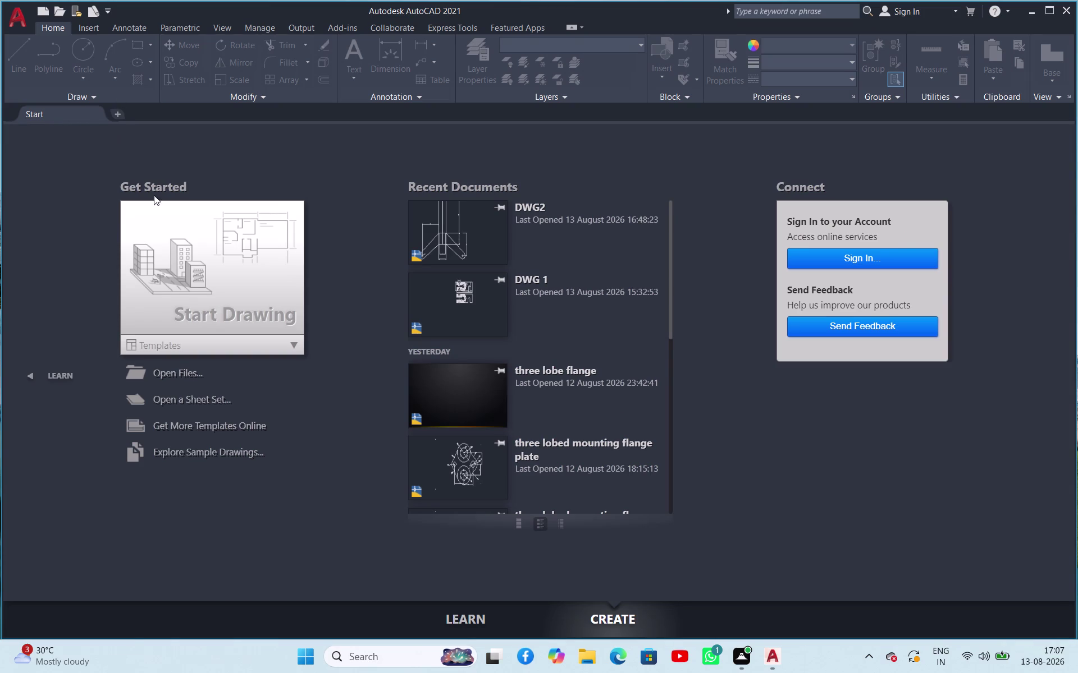
Start a new blank drawing, Drawing1, from the Start tab.
double_click(206, 255)
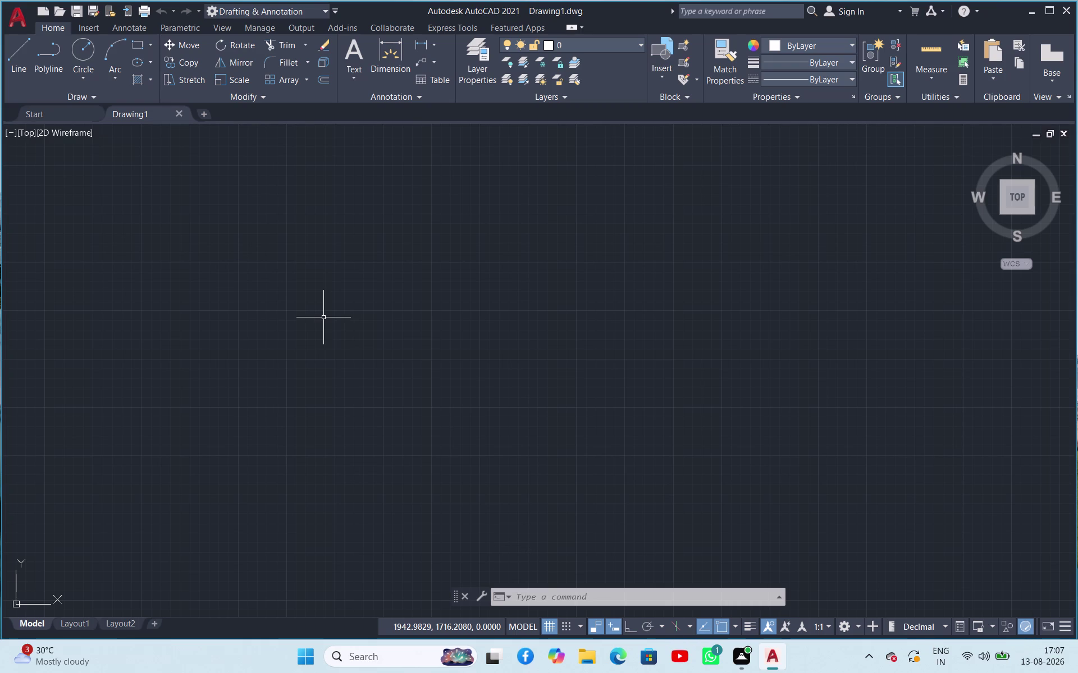
Set the Drawing Units length precision to 0 for whole-number lengths.
text(UN)
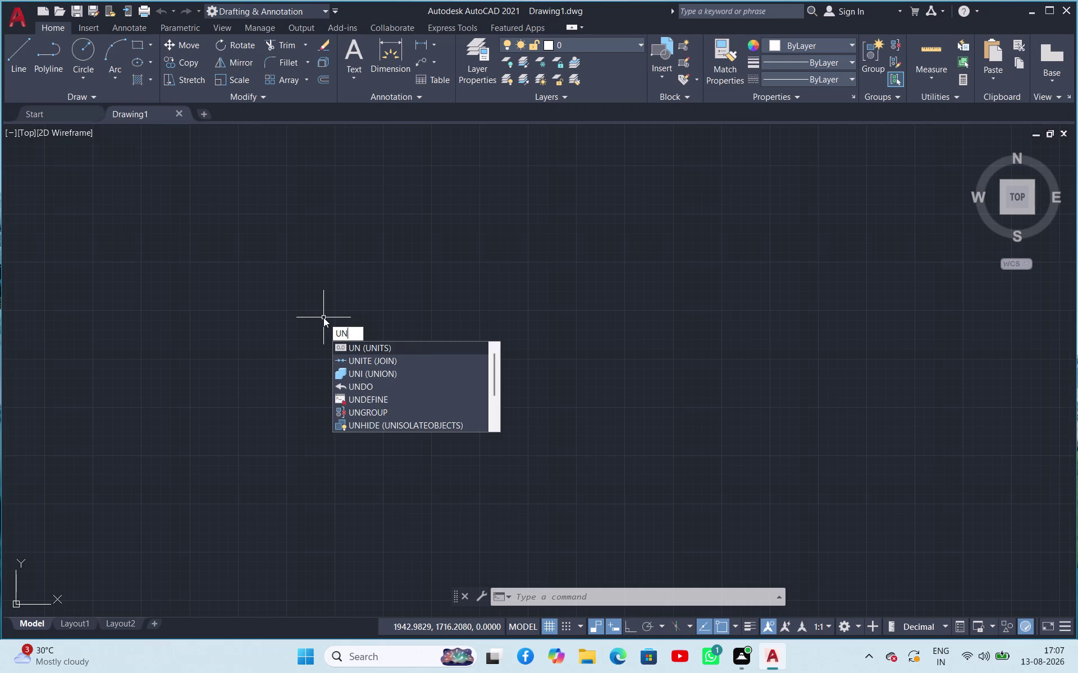
key(Return)
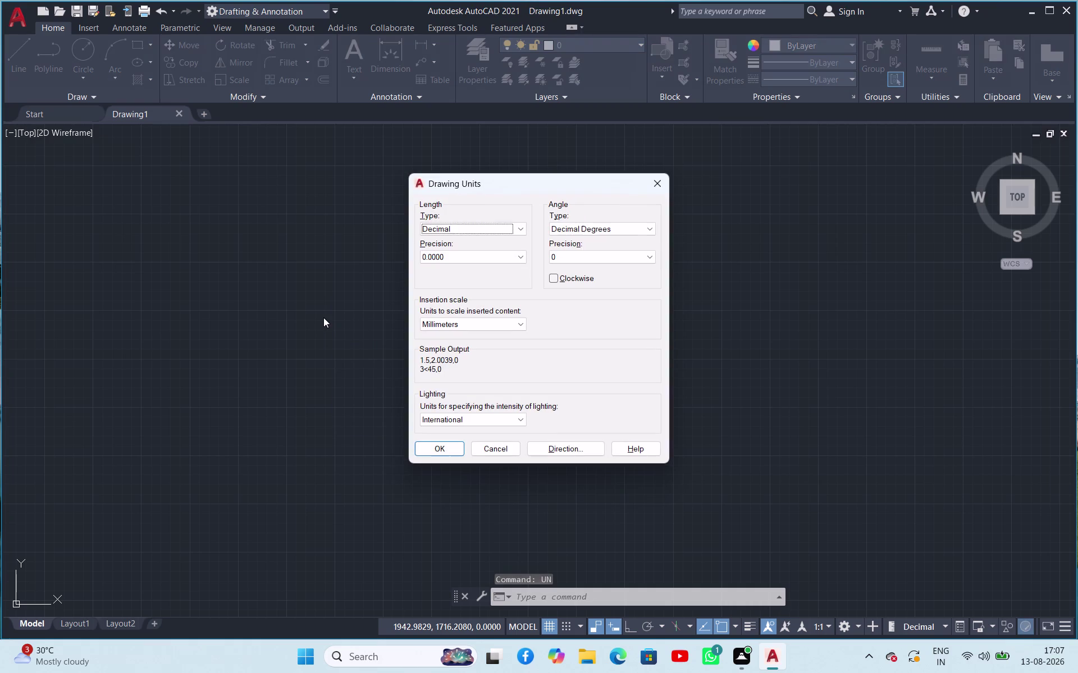
click(476, 257)
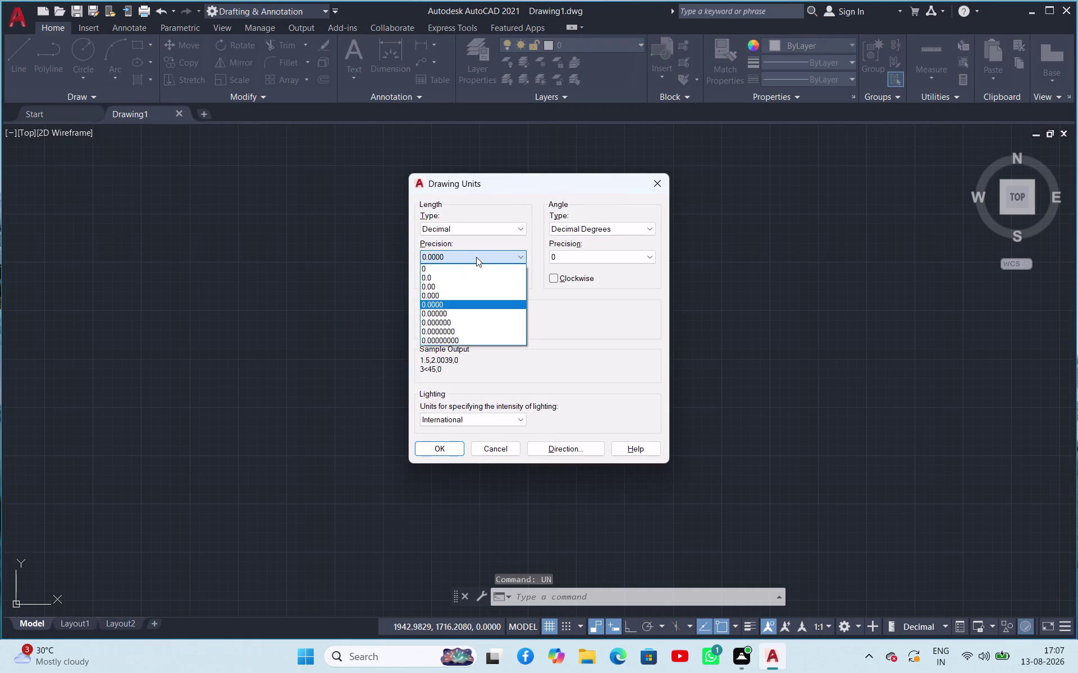
click(473, 264)
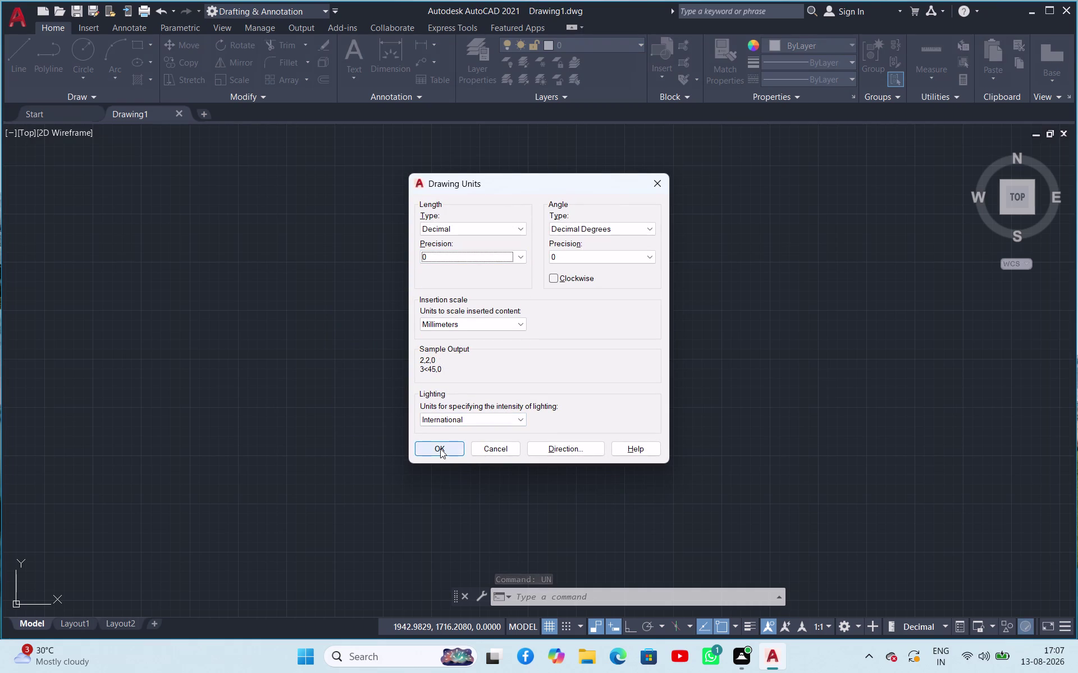
click(440, 449)
Enter a mistyped OJ command and dismiss the unknown-command notice.
text(O)
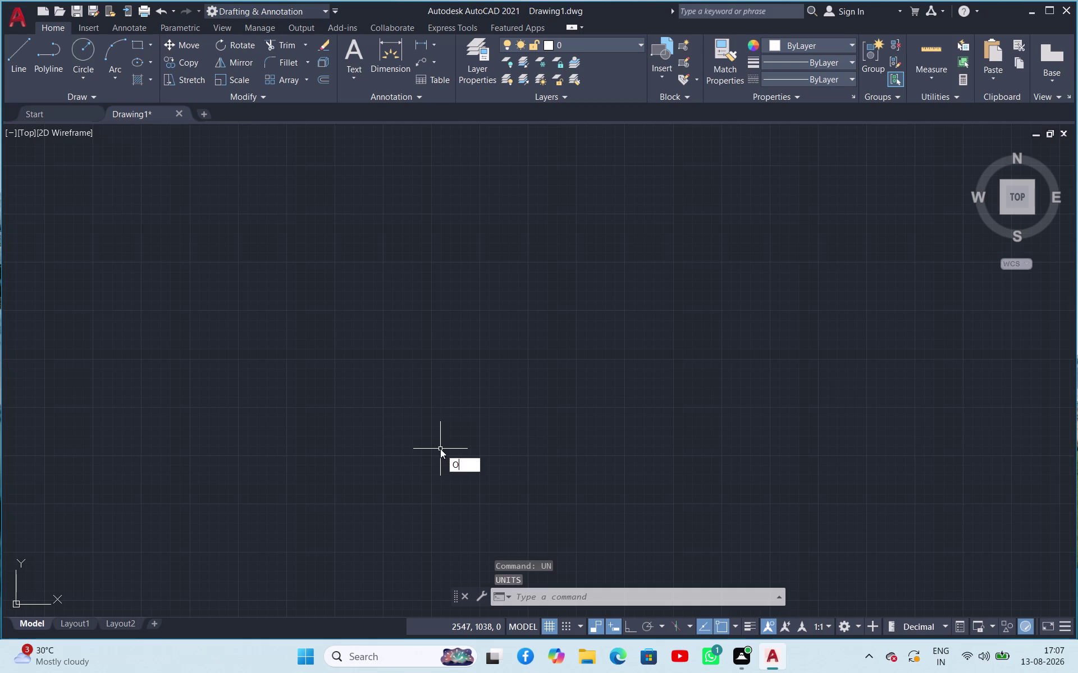
text(J)
key(Return)
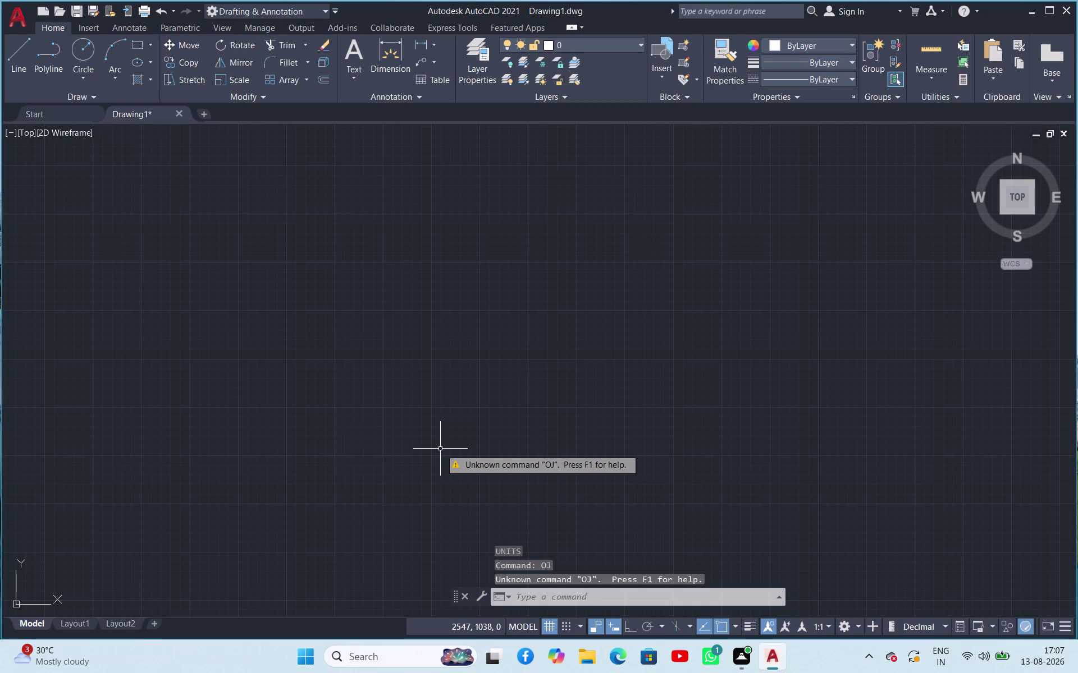
key(Escape)
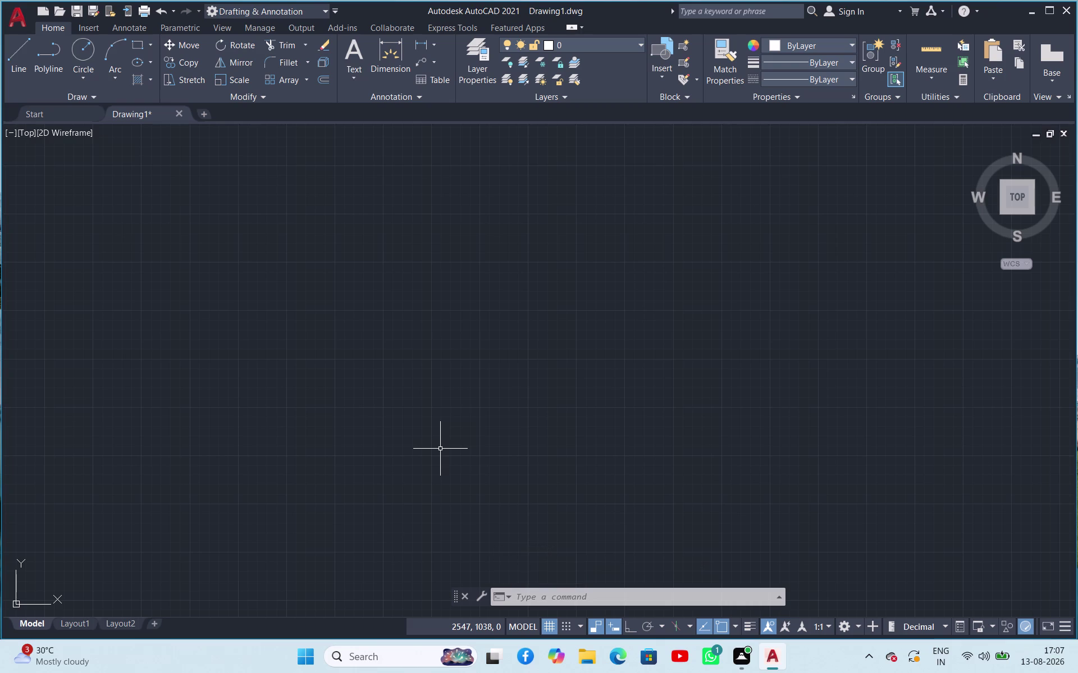
text(OP)
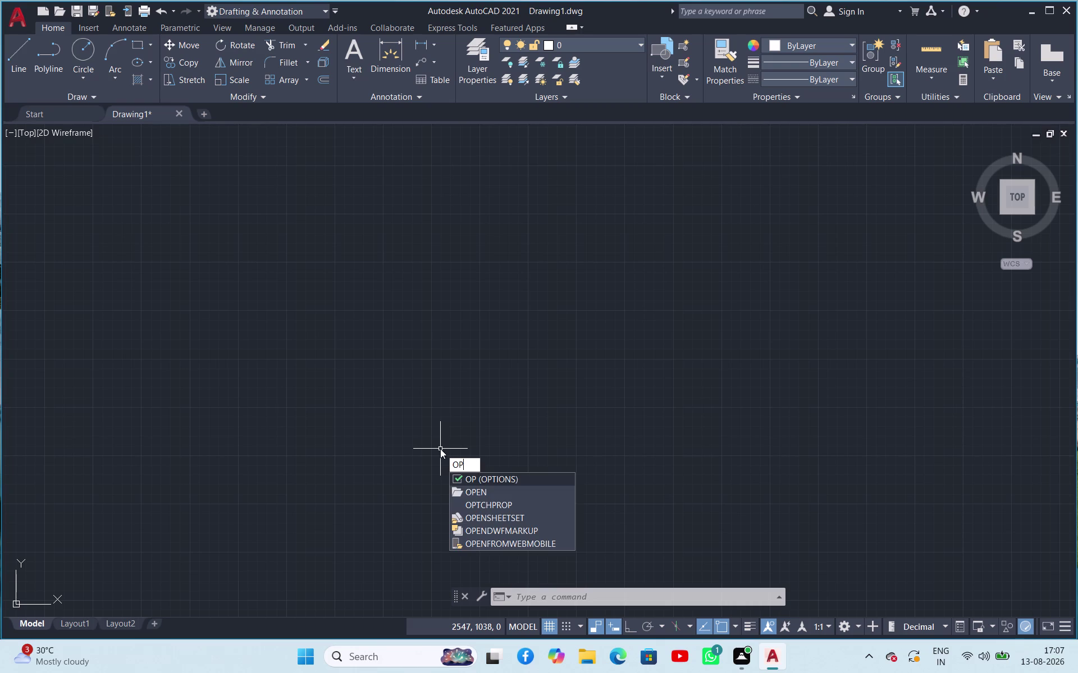
key(space)
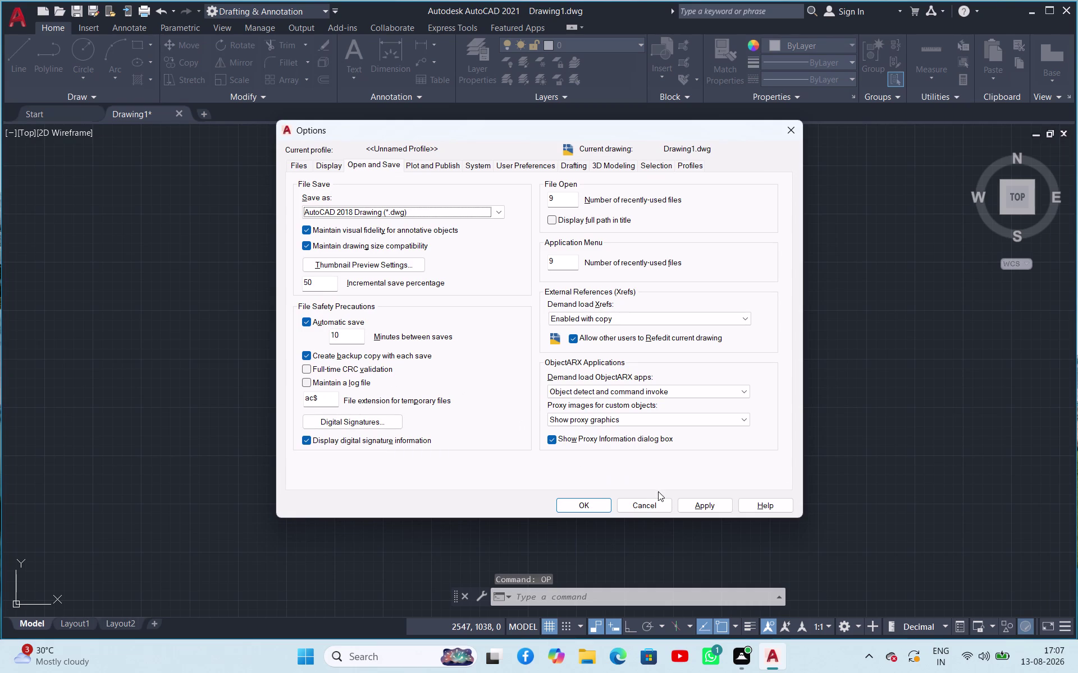
click(691, 508)
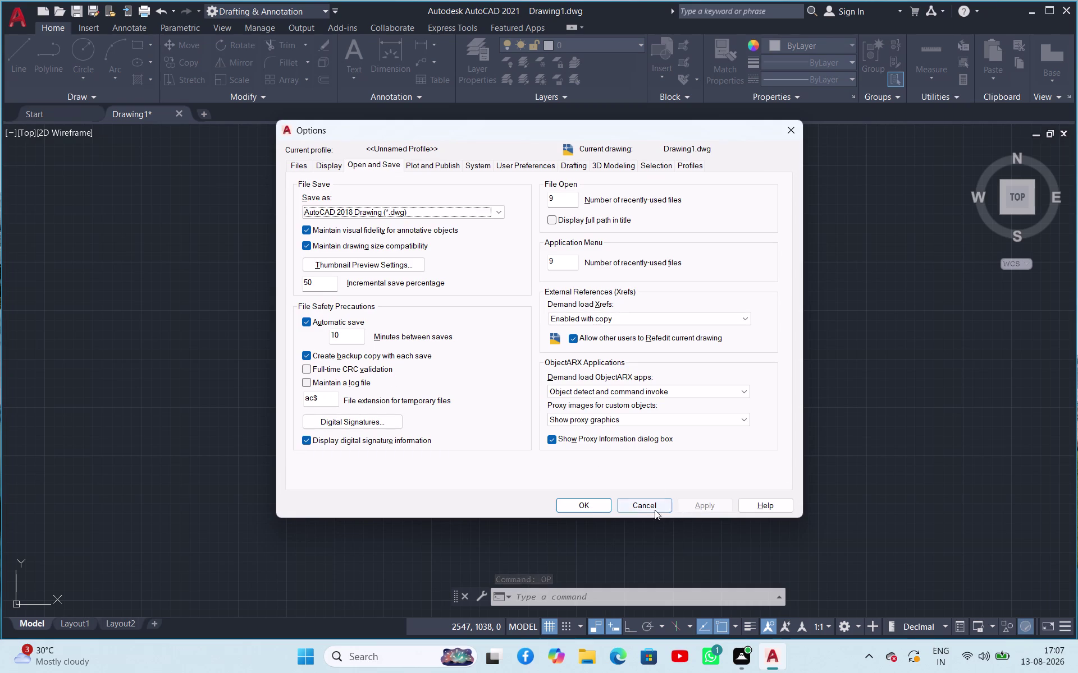
click(599, 507)
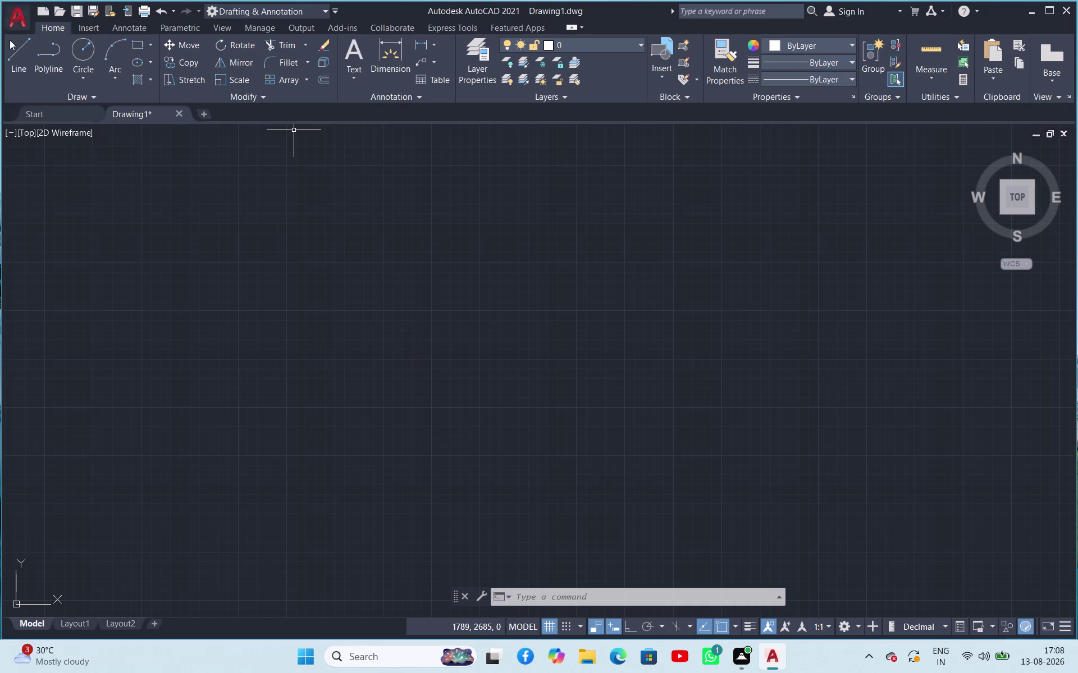
click(16, 56)
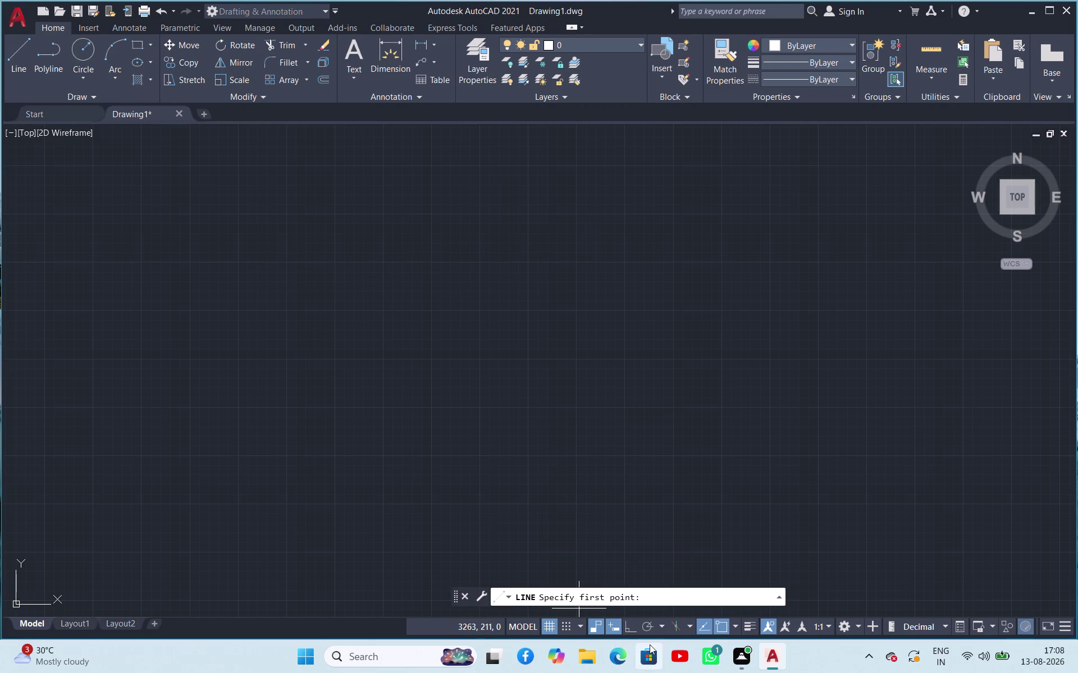
click(628, 622)
click(448, 180)
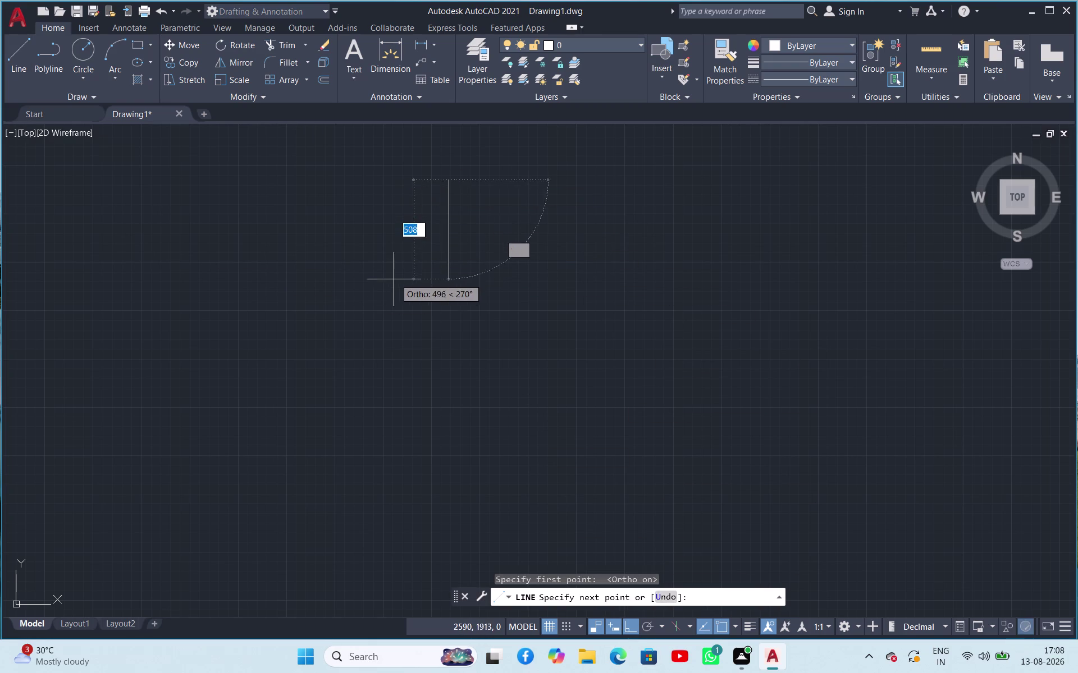
text(88)
key(Return)
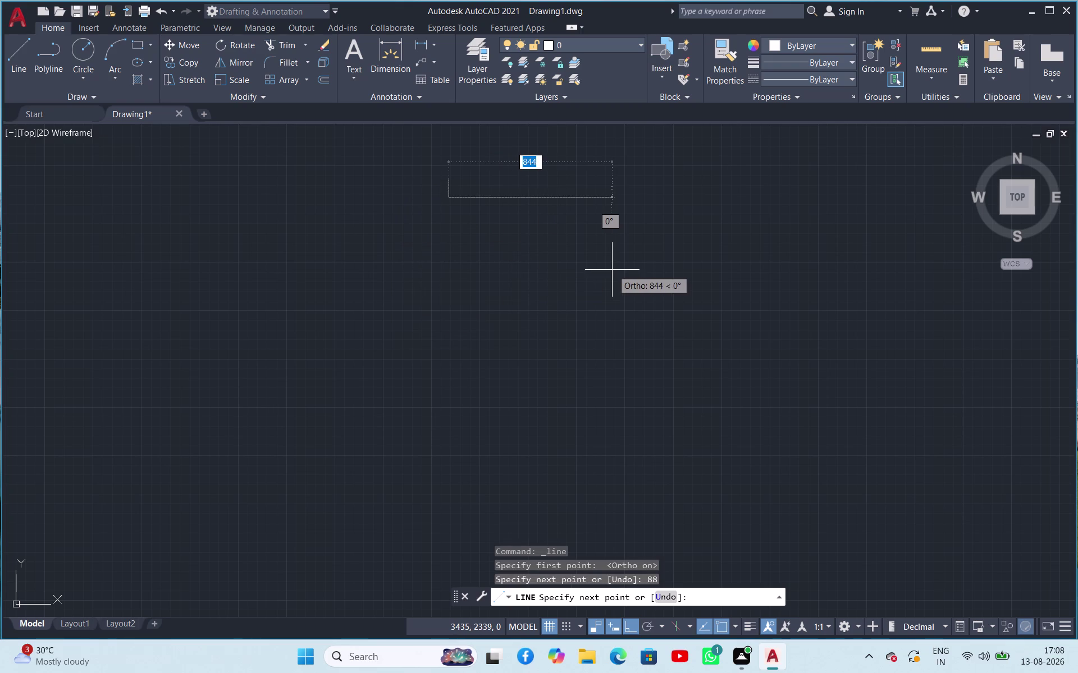
key(Escape)
scroll(up, 3)
scroll(up, 3)
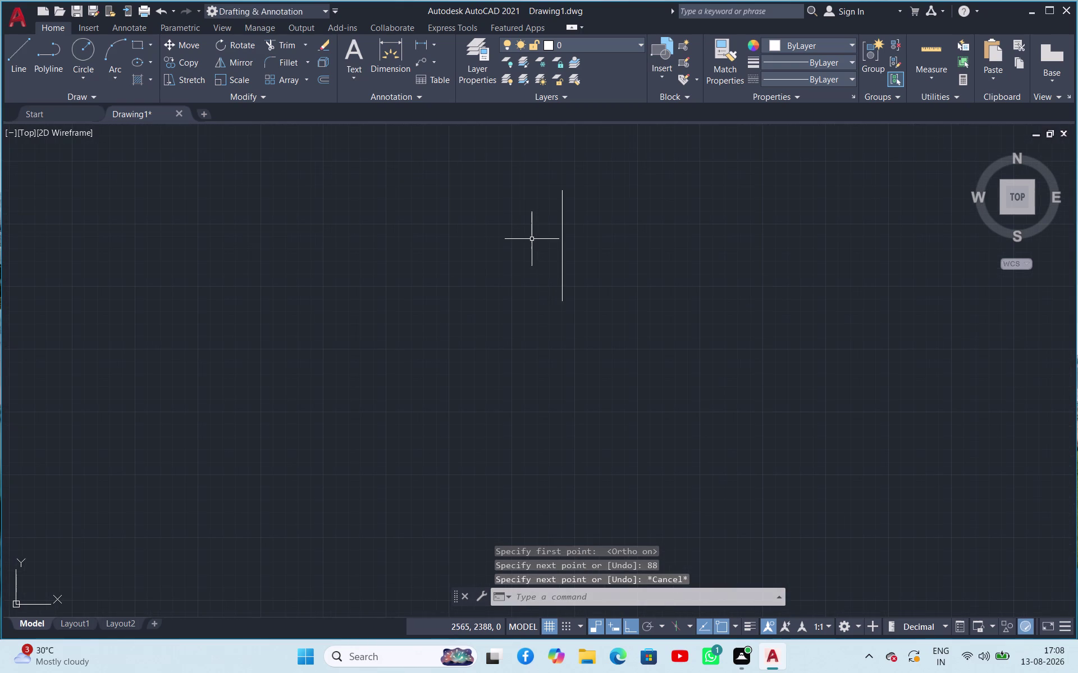
click(561, 251)
key(Delete)
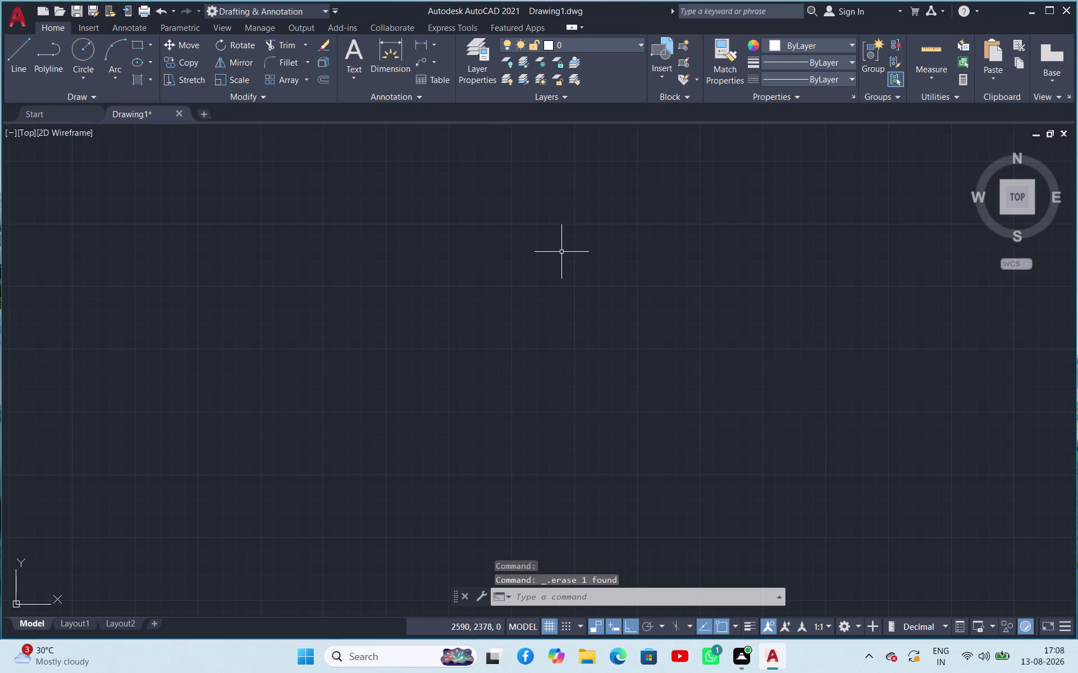
click(12, 50)
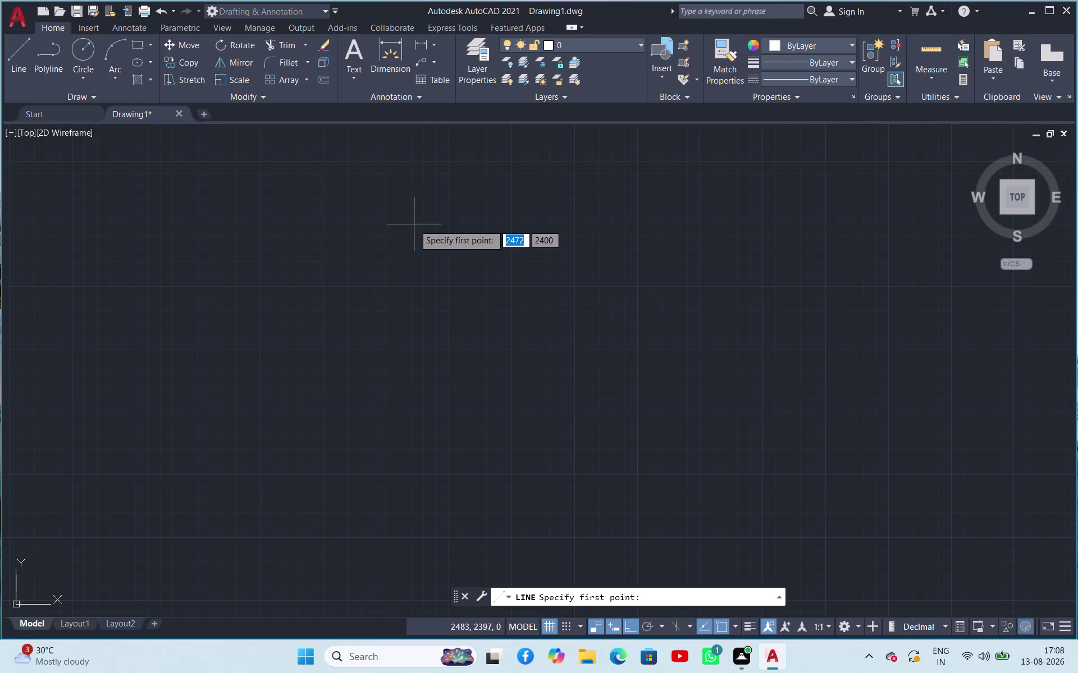
Draw an 88-unit horizontal line with a 58-unit vertical line down from its right end.
click(411, 245)
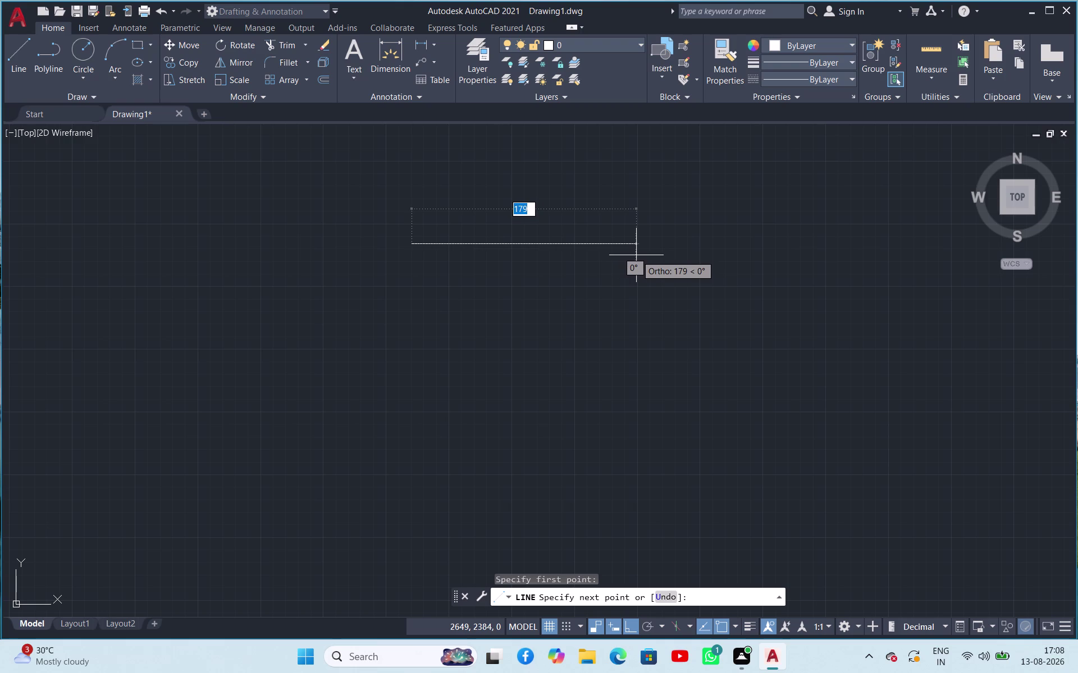
text(88)
key(Return)
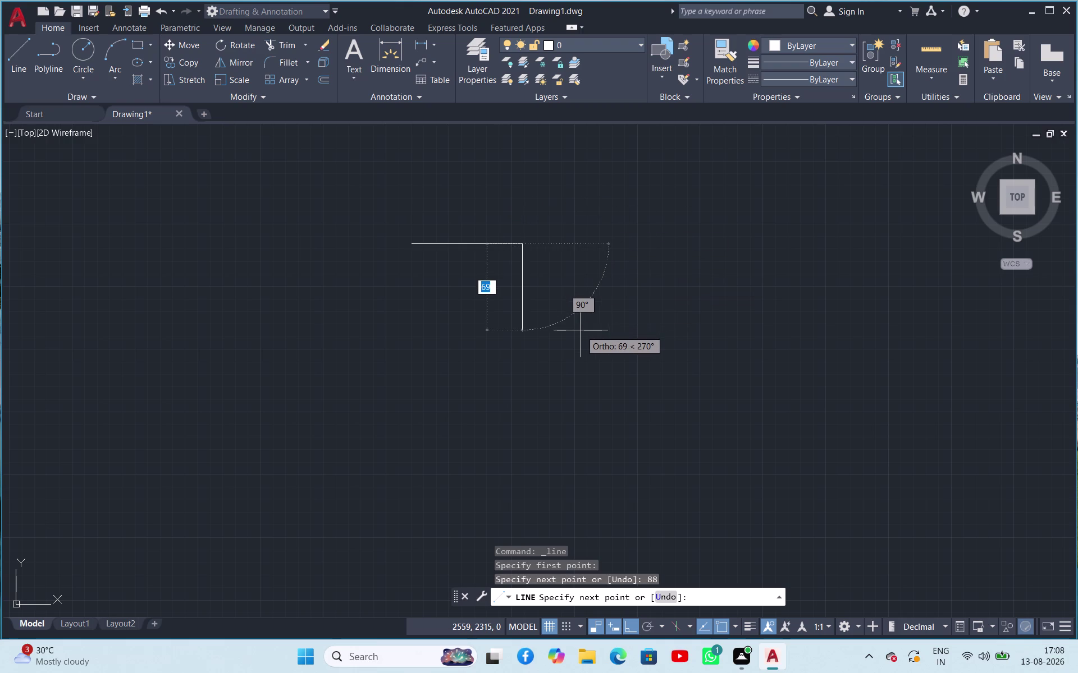
text(58)
key(Return)
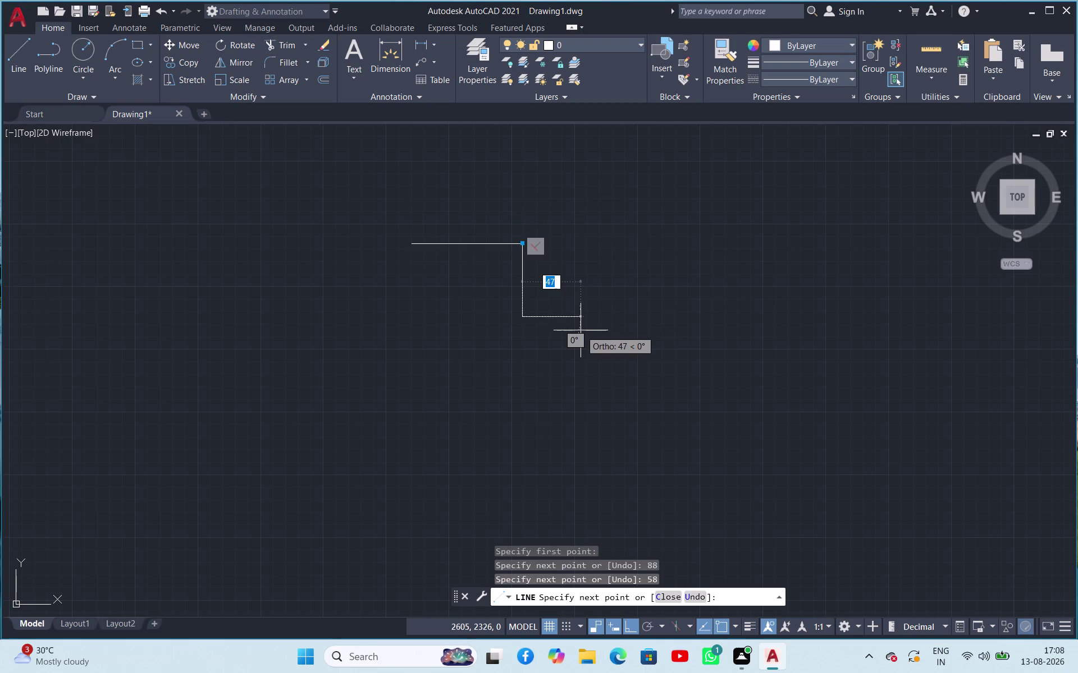
key(Escape)
scroll(up, 3)
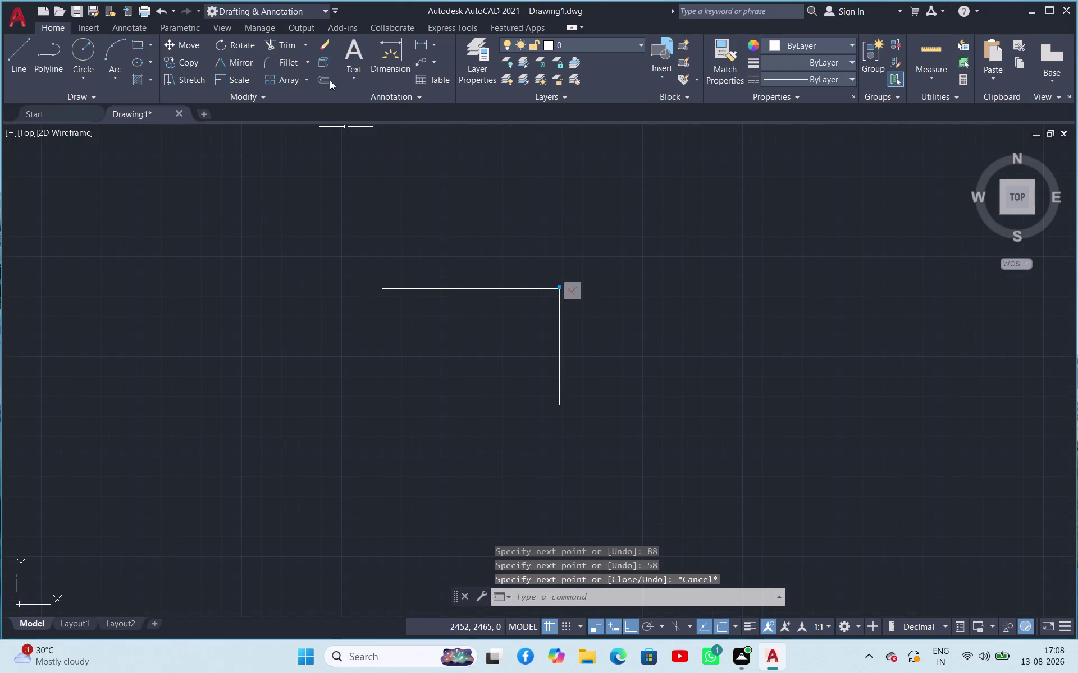
click(292, 63)
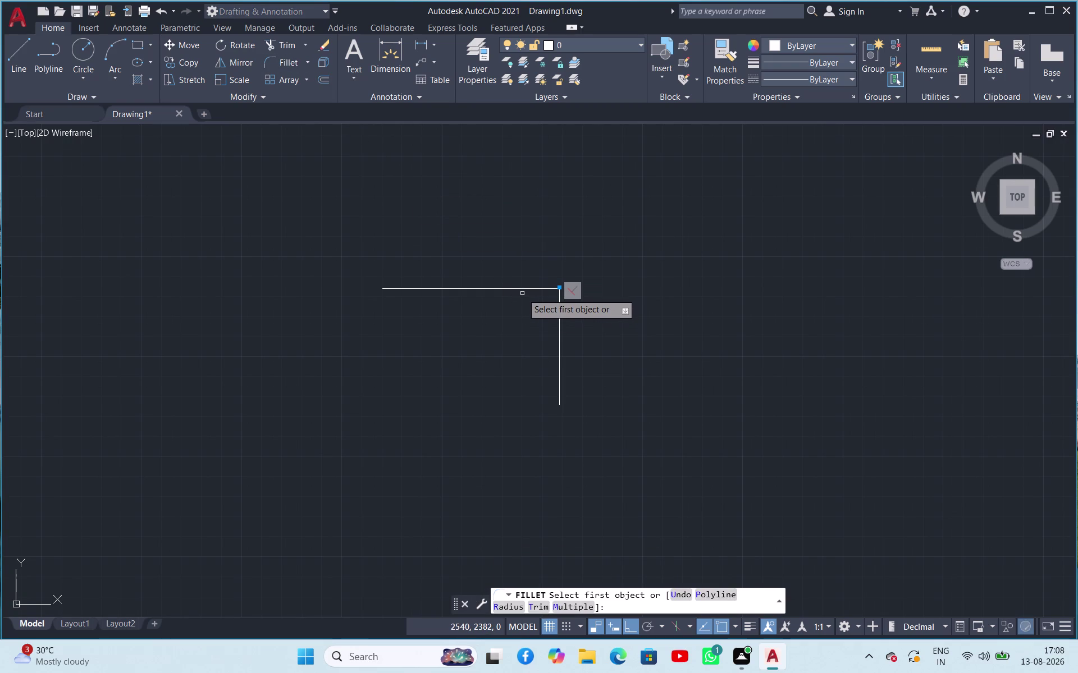
click(610, 608)
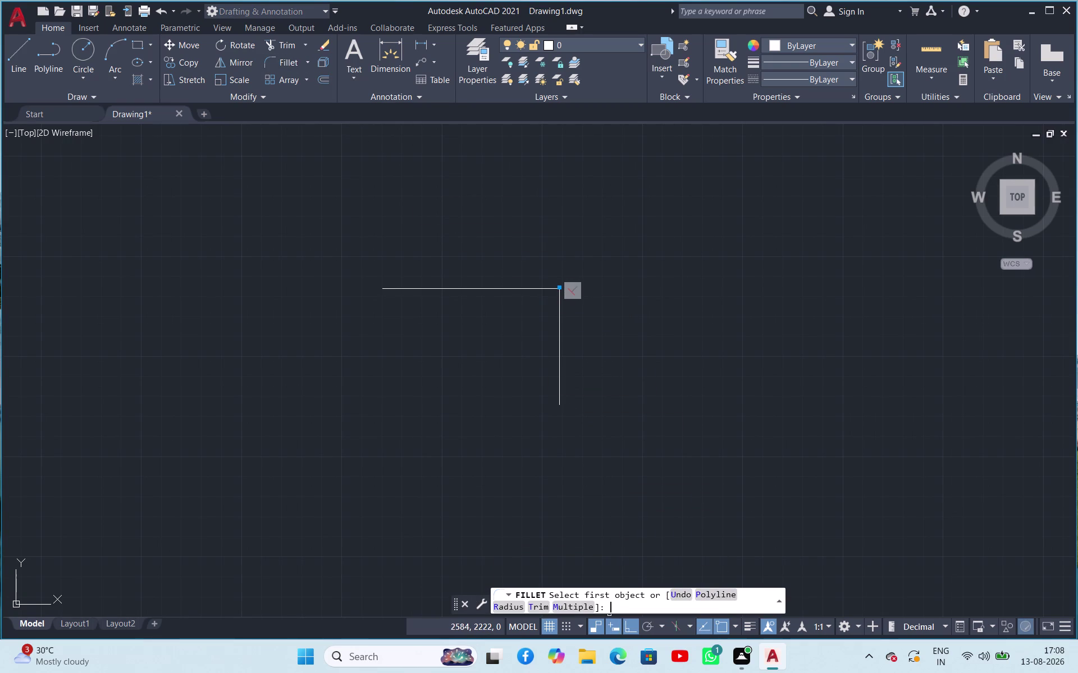
text(35)
key(space)
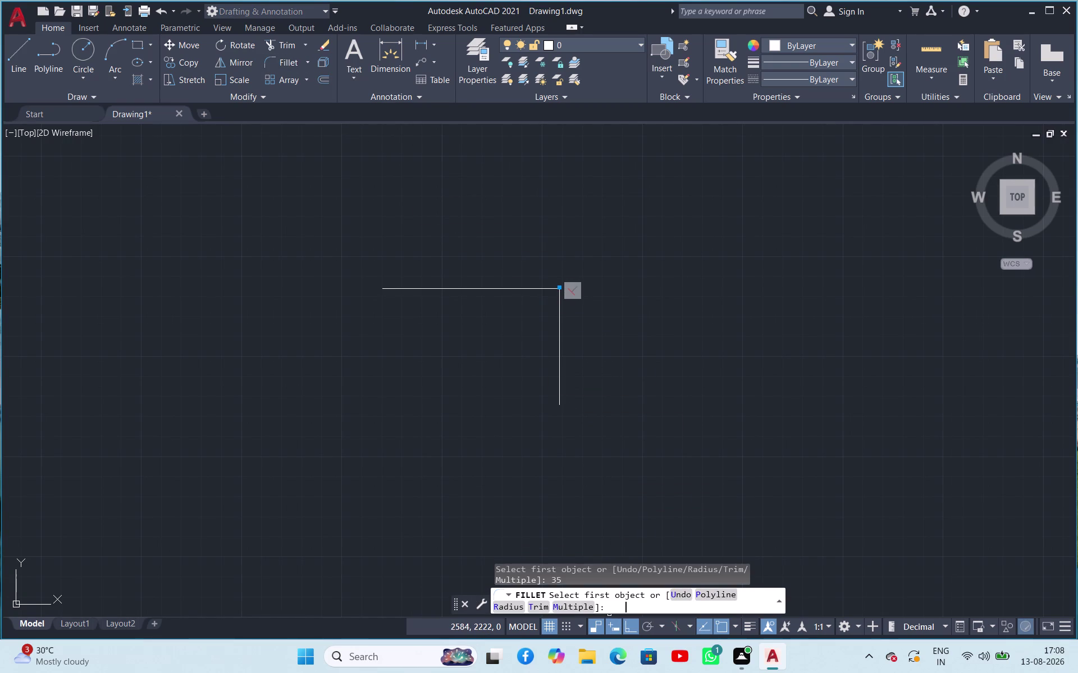
click(522, 290)
click(559, 336)
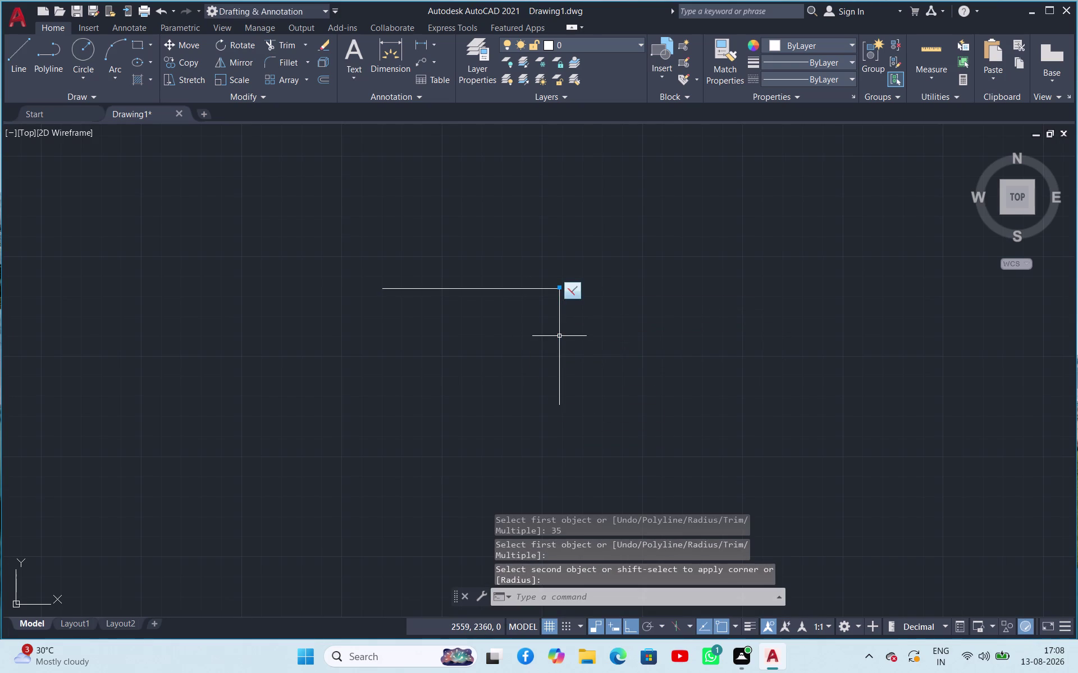
key(space)
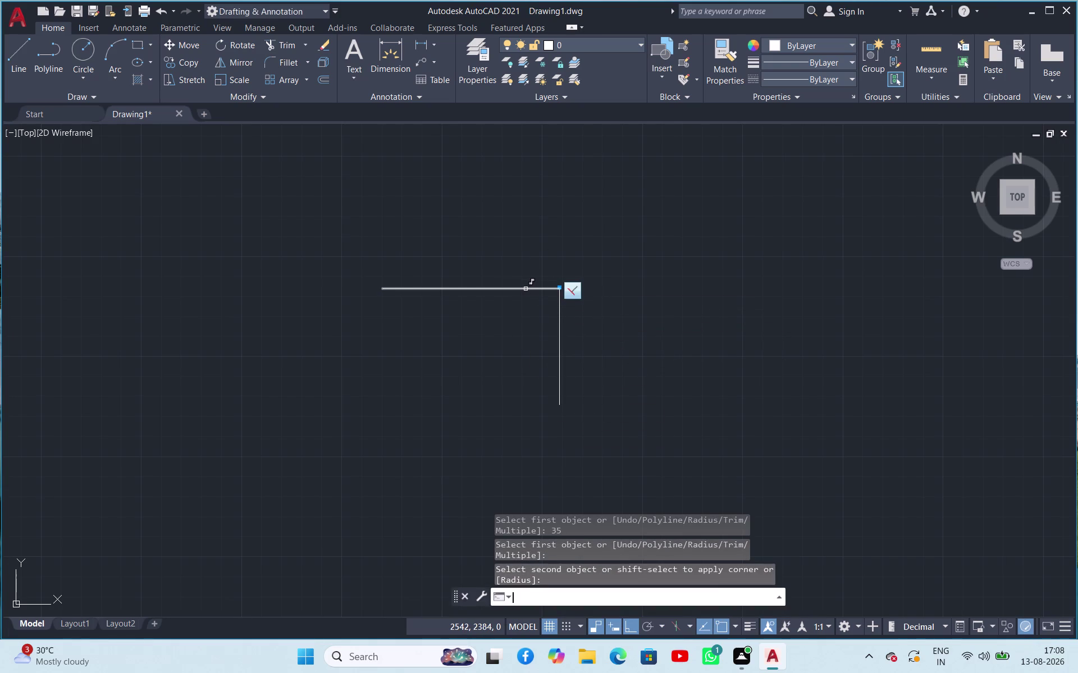
click(524, 289)
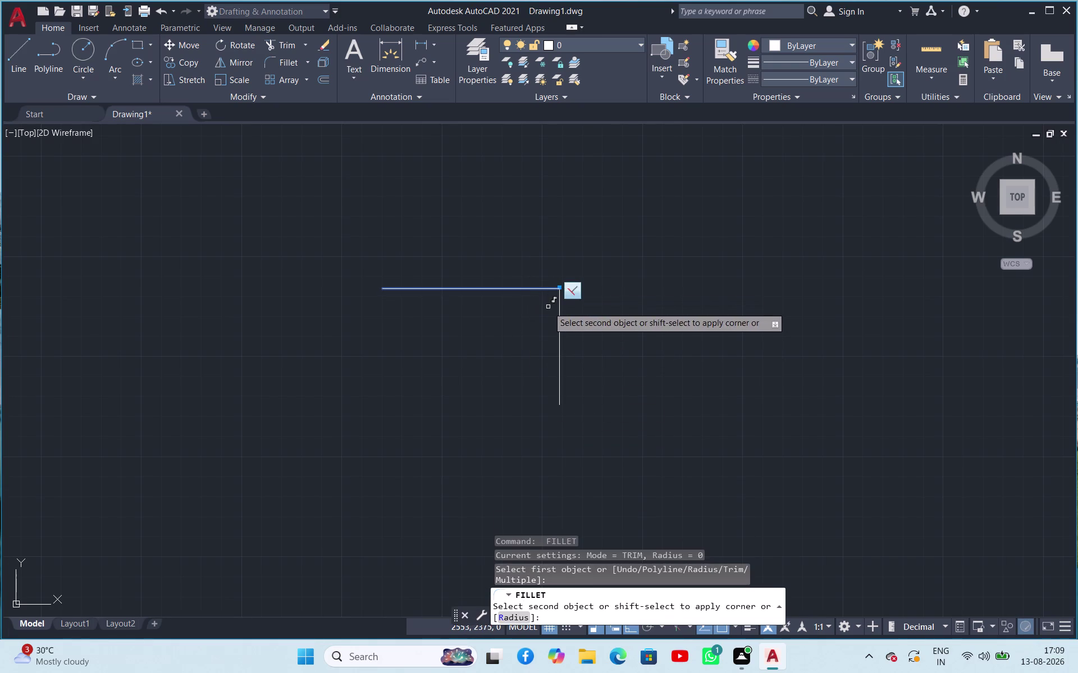
click(558, 323)
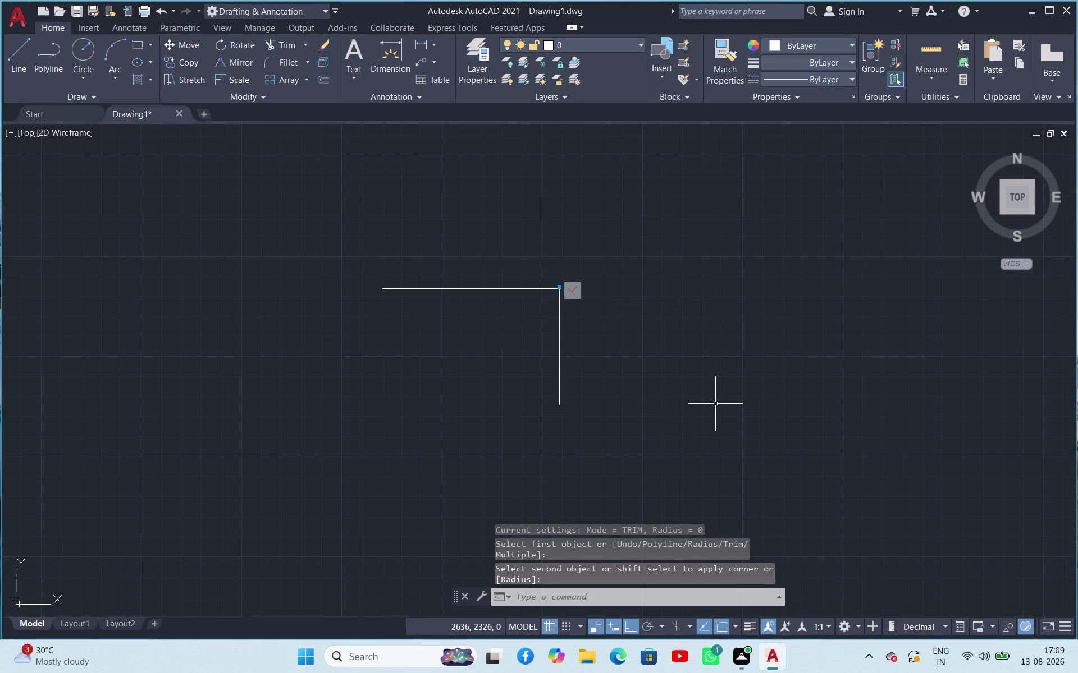
key(Escape)
key(Escape)
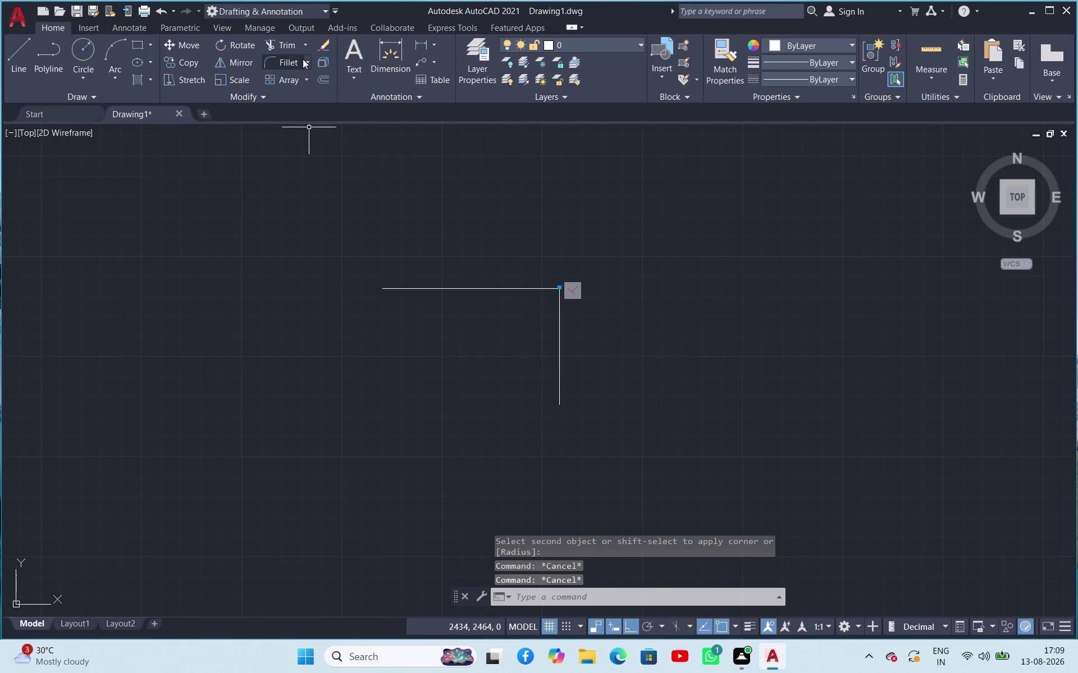
click(302, 59)
click(308, 63)
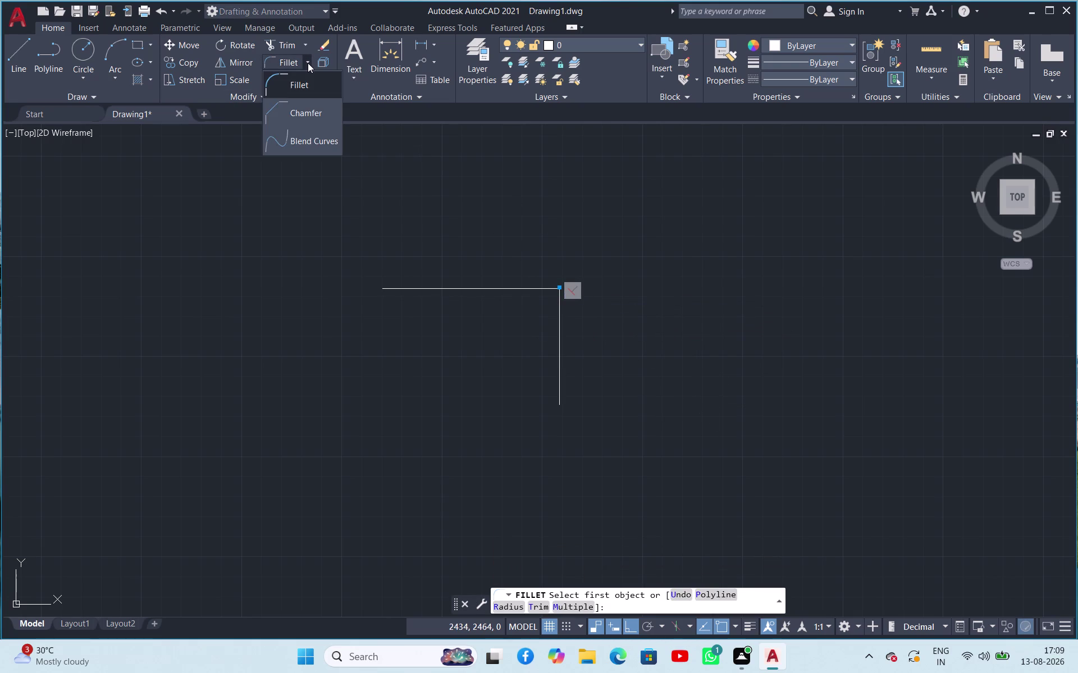
click(311, 85)
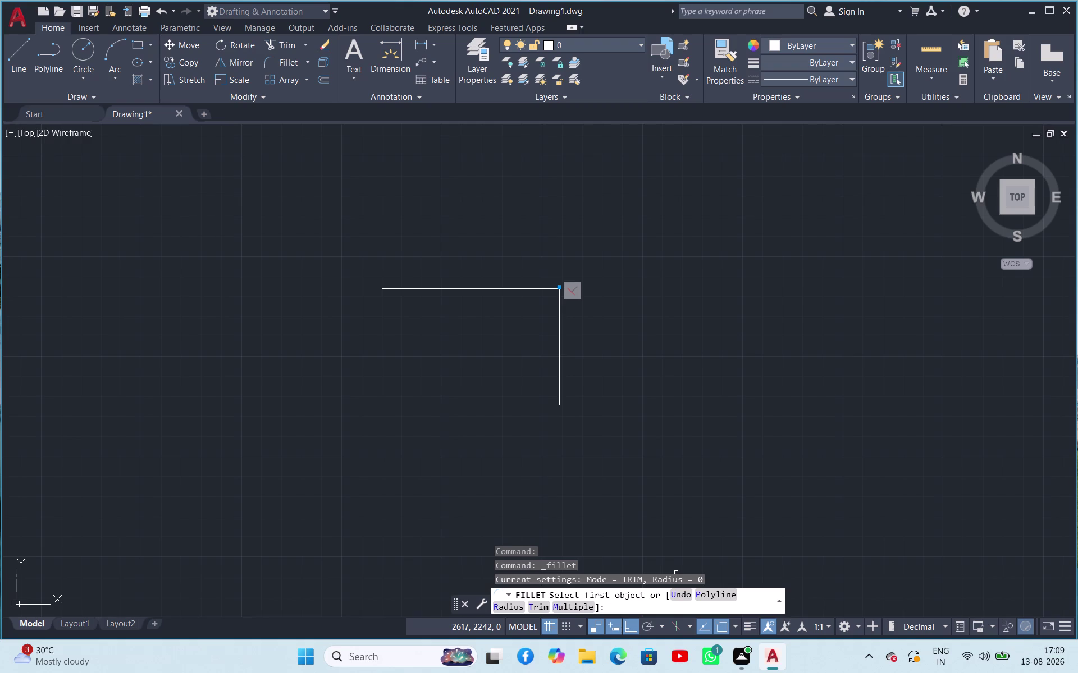
click(535, 607)
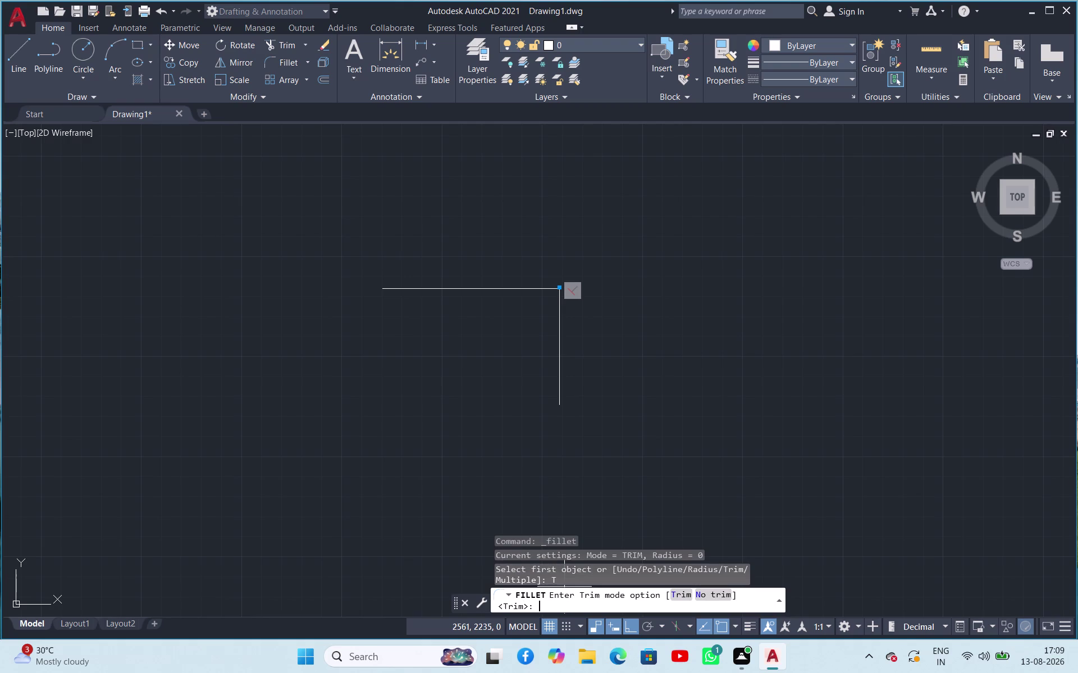
text(3)
text(5)
key(Return)
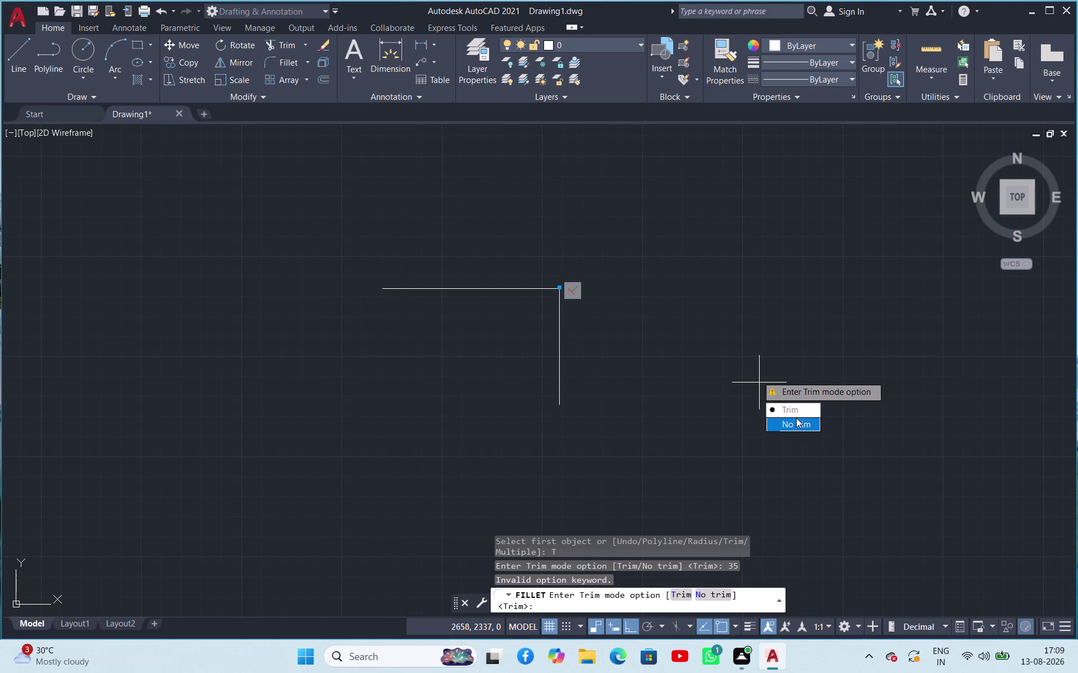
drag(796, 412, 756, 376)
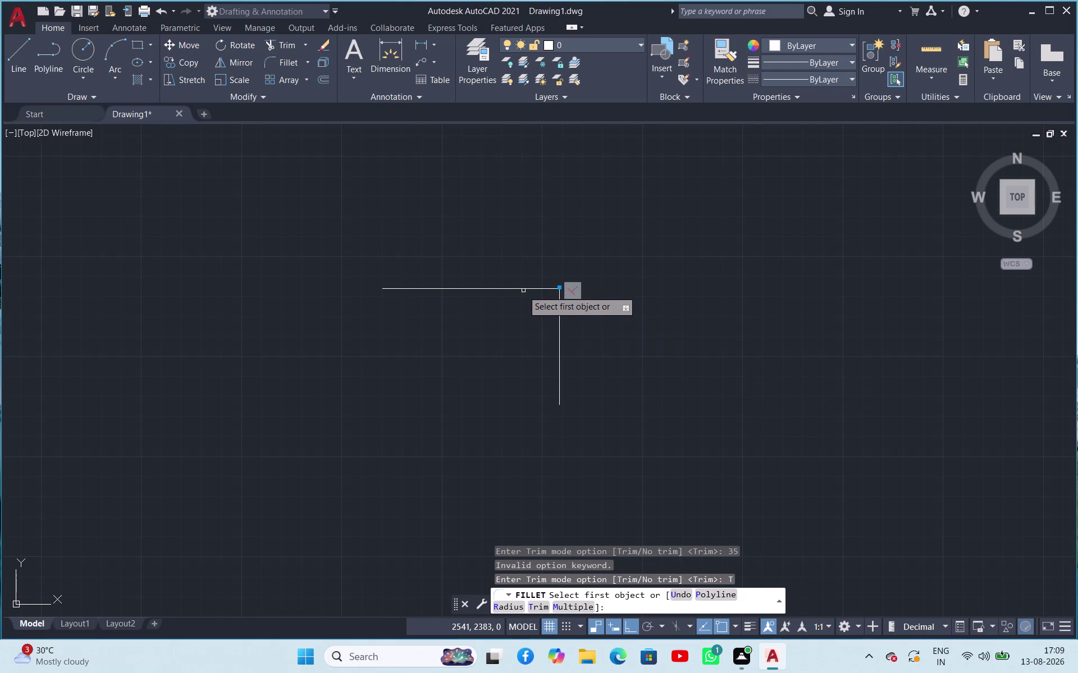
click(517, 289)
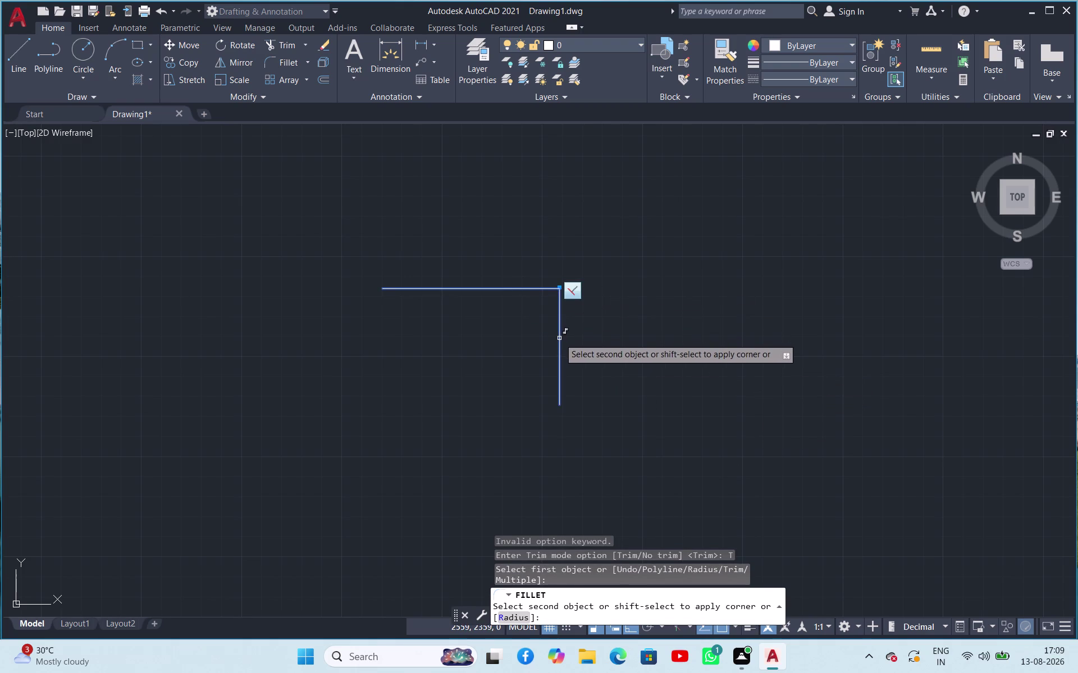
click(559, 338)
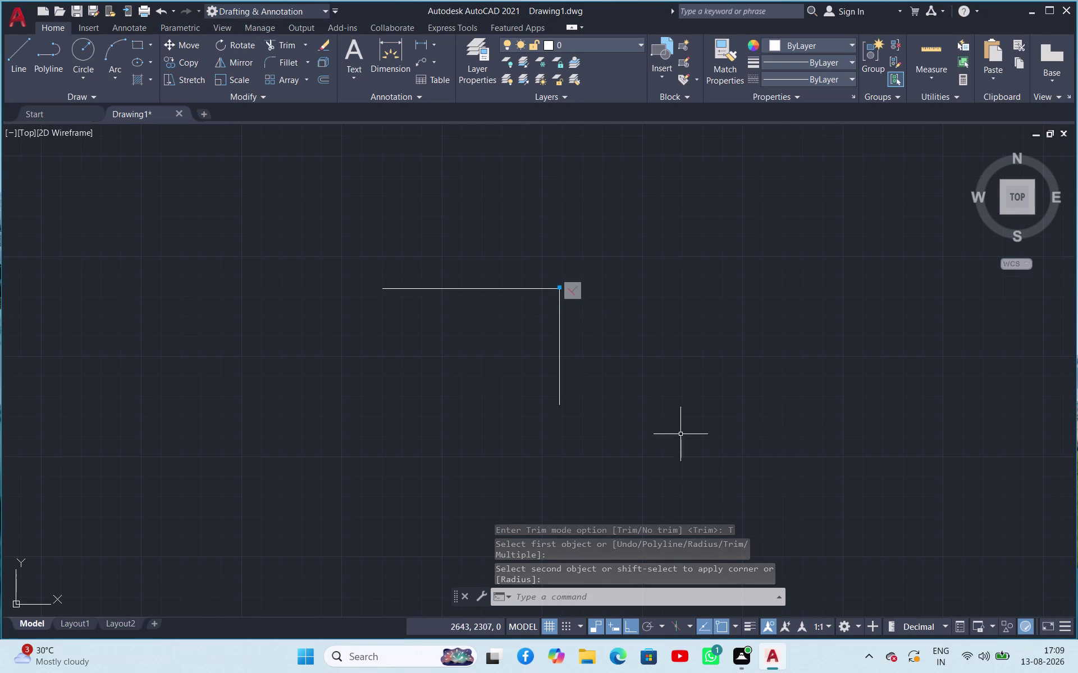
click(285, 62)
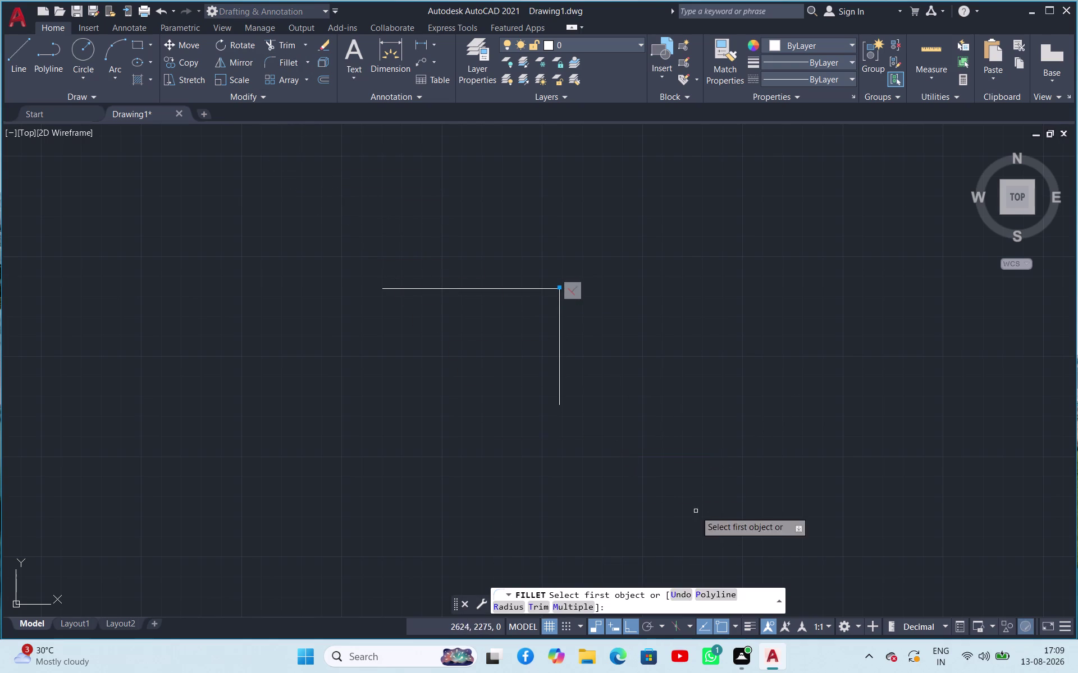
click(514, 608)
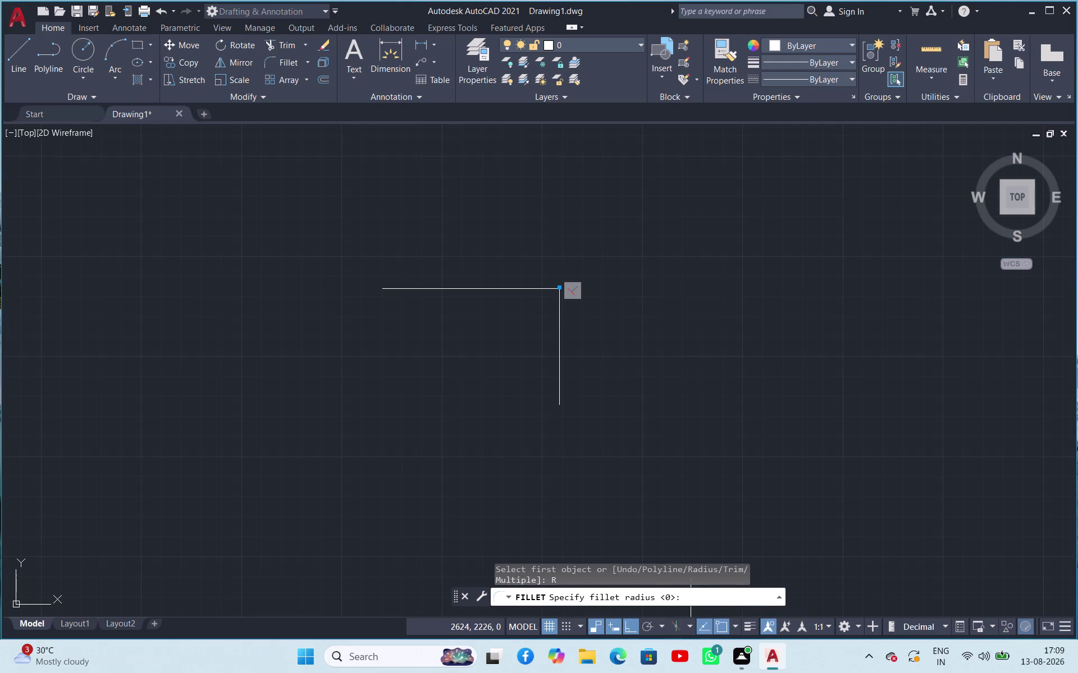
Fillet the vertical and horizontal lines with a 35-unit radius arc.
text(35)
key(Return)
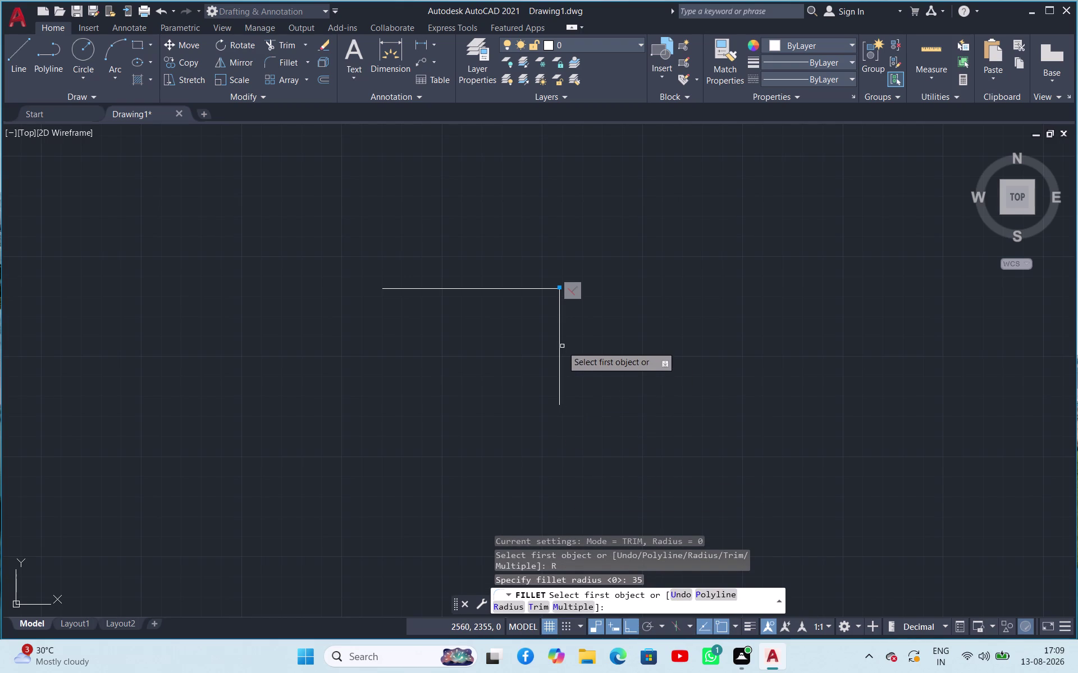
click(560, 344)
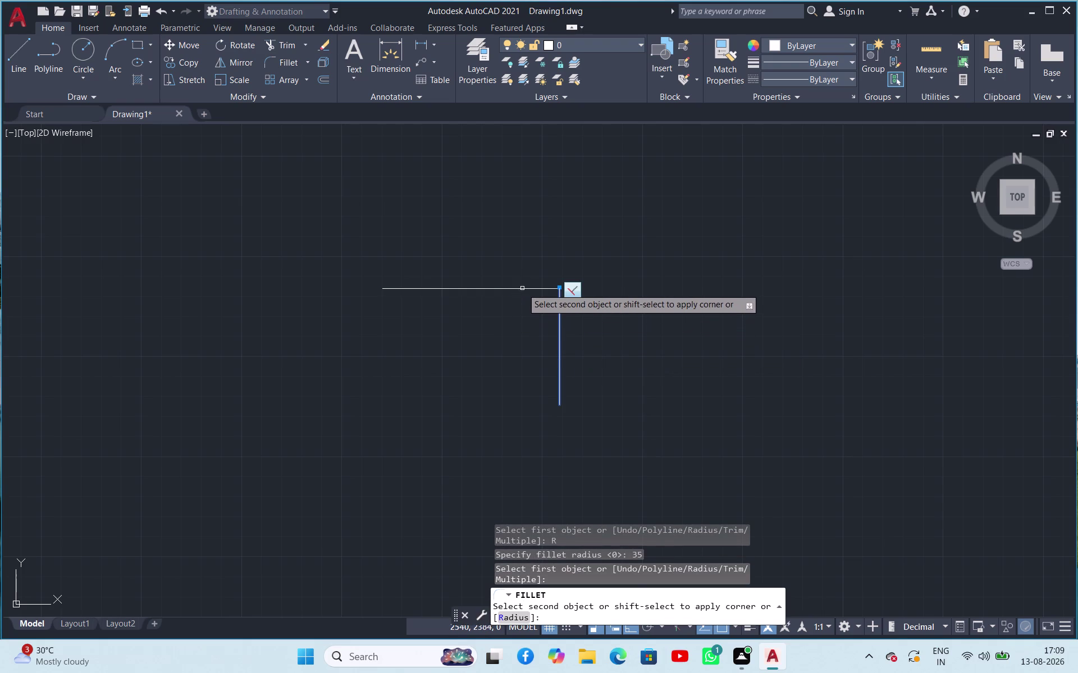
click(523, 289)
click(665, 300)
key(Escape)
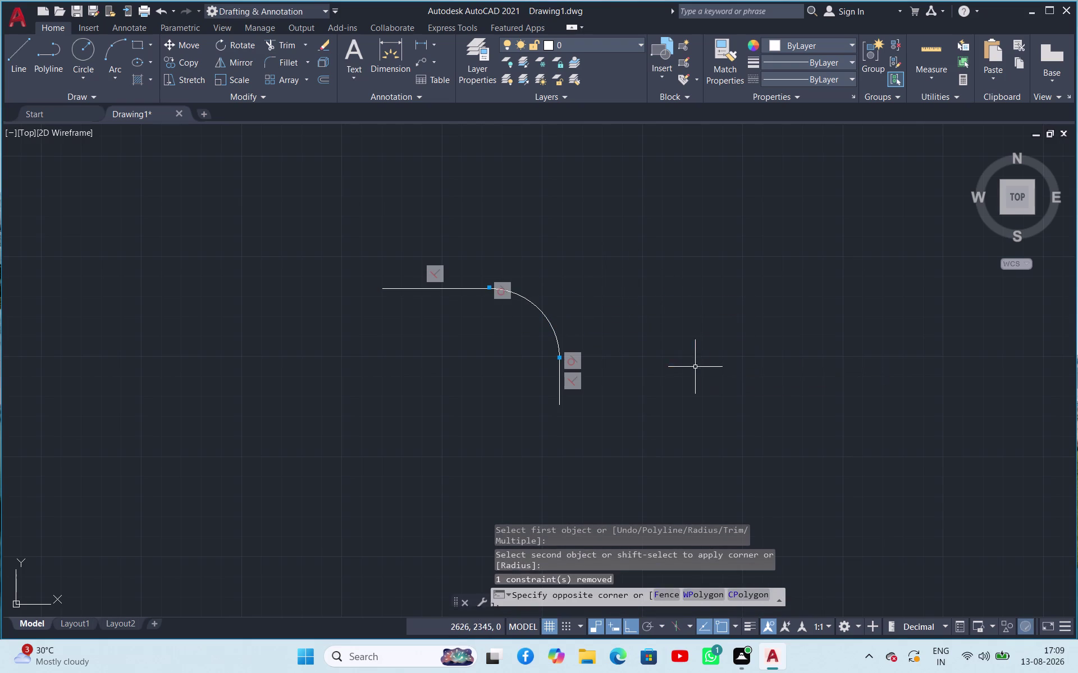
key(Escape)
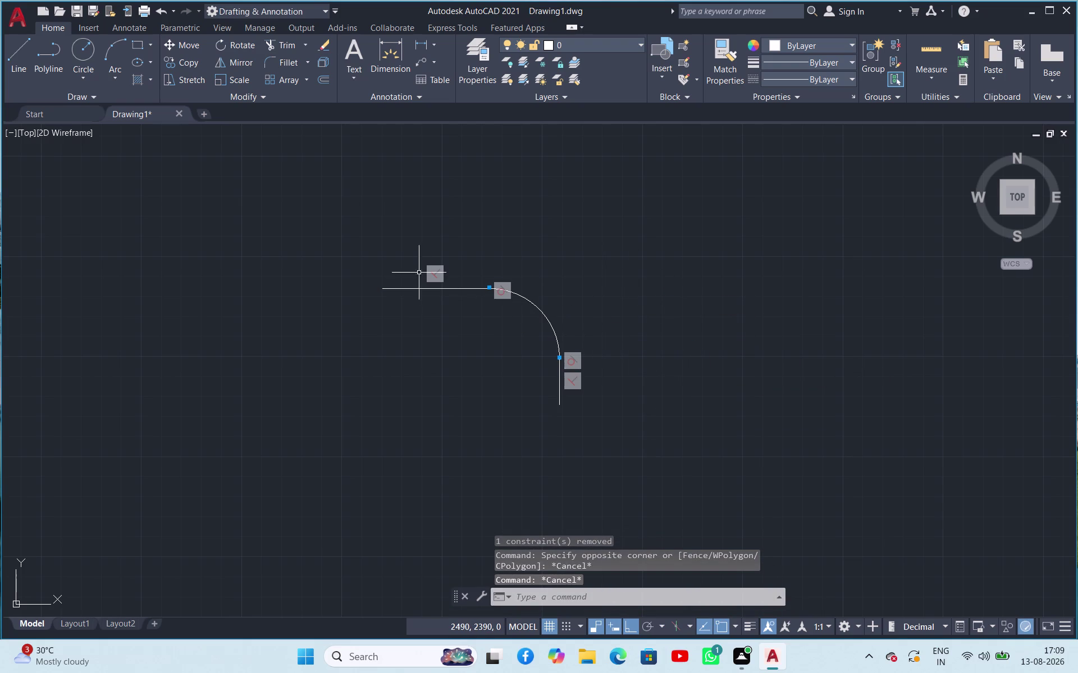
click(350, 246)
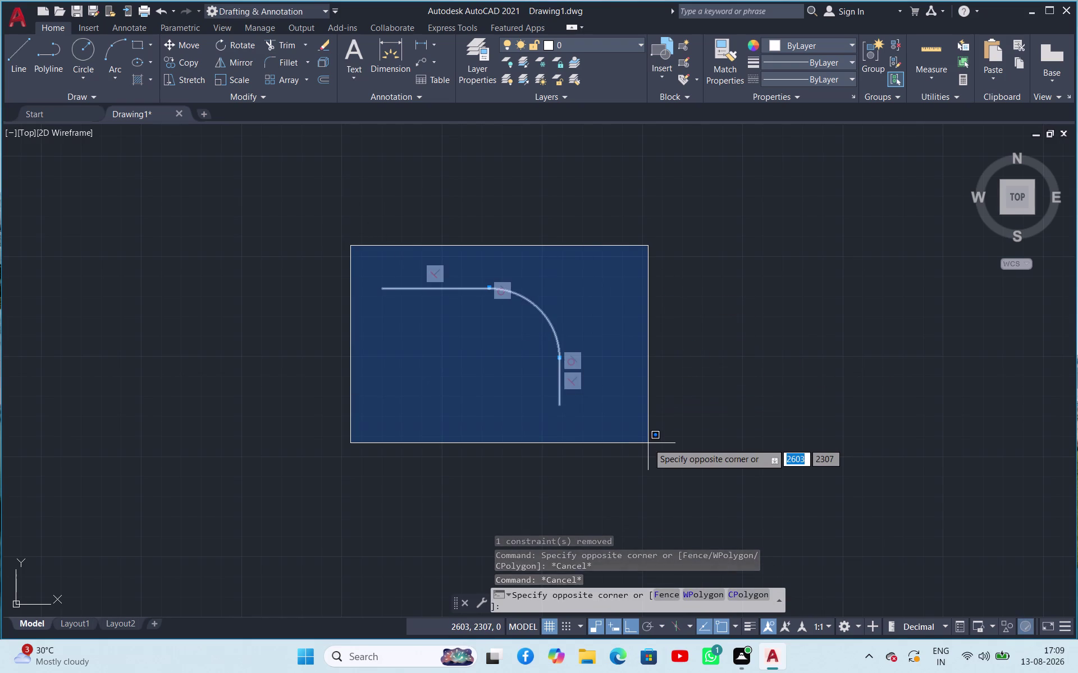
click(648, 443)
key(Escape)
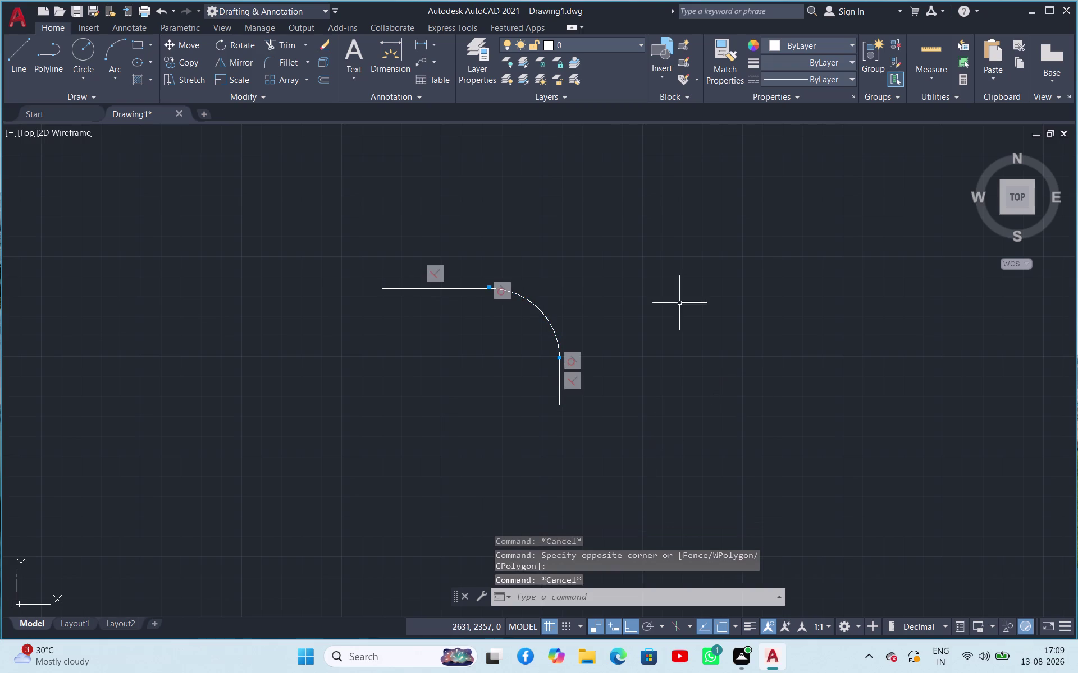
click(658, 274)
click(717, 267)
scroll(up, 3)
scroll(down, 3)
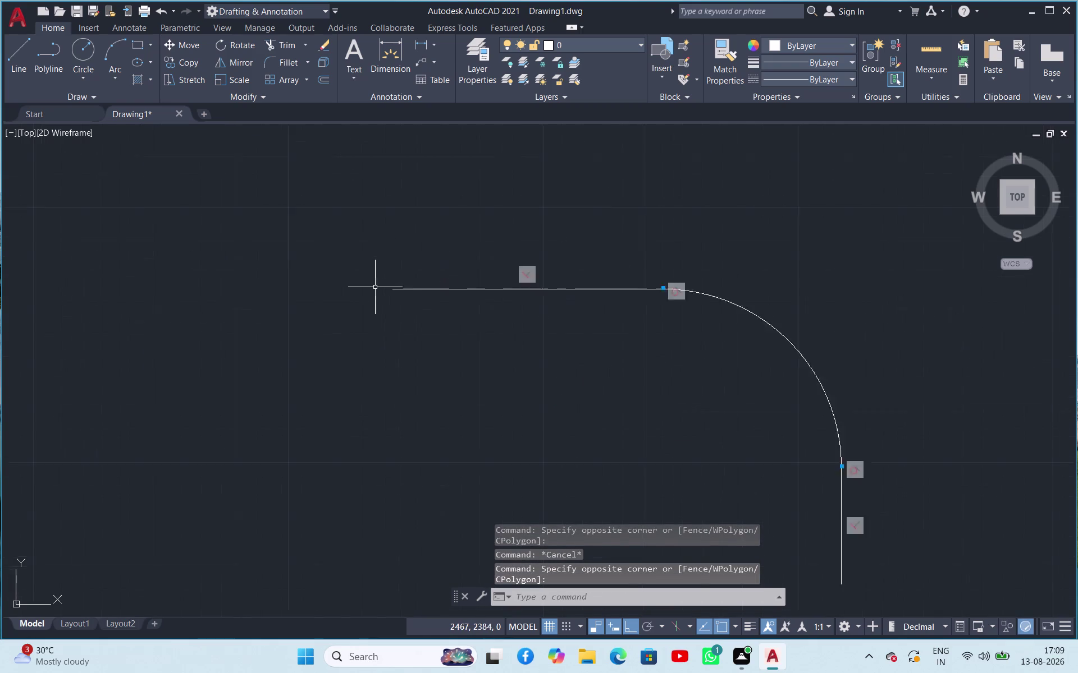
scroll(down, 3)
scroll(up, 3)
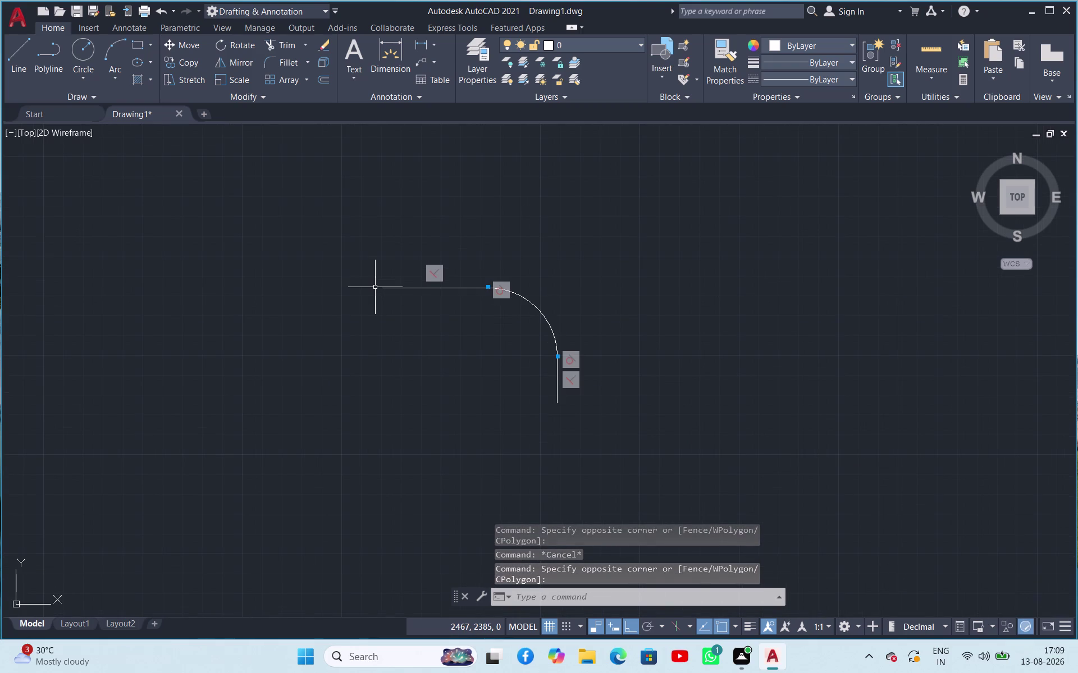